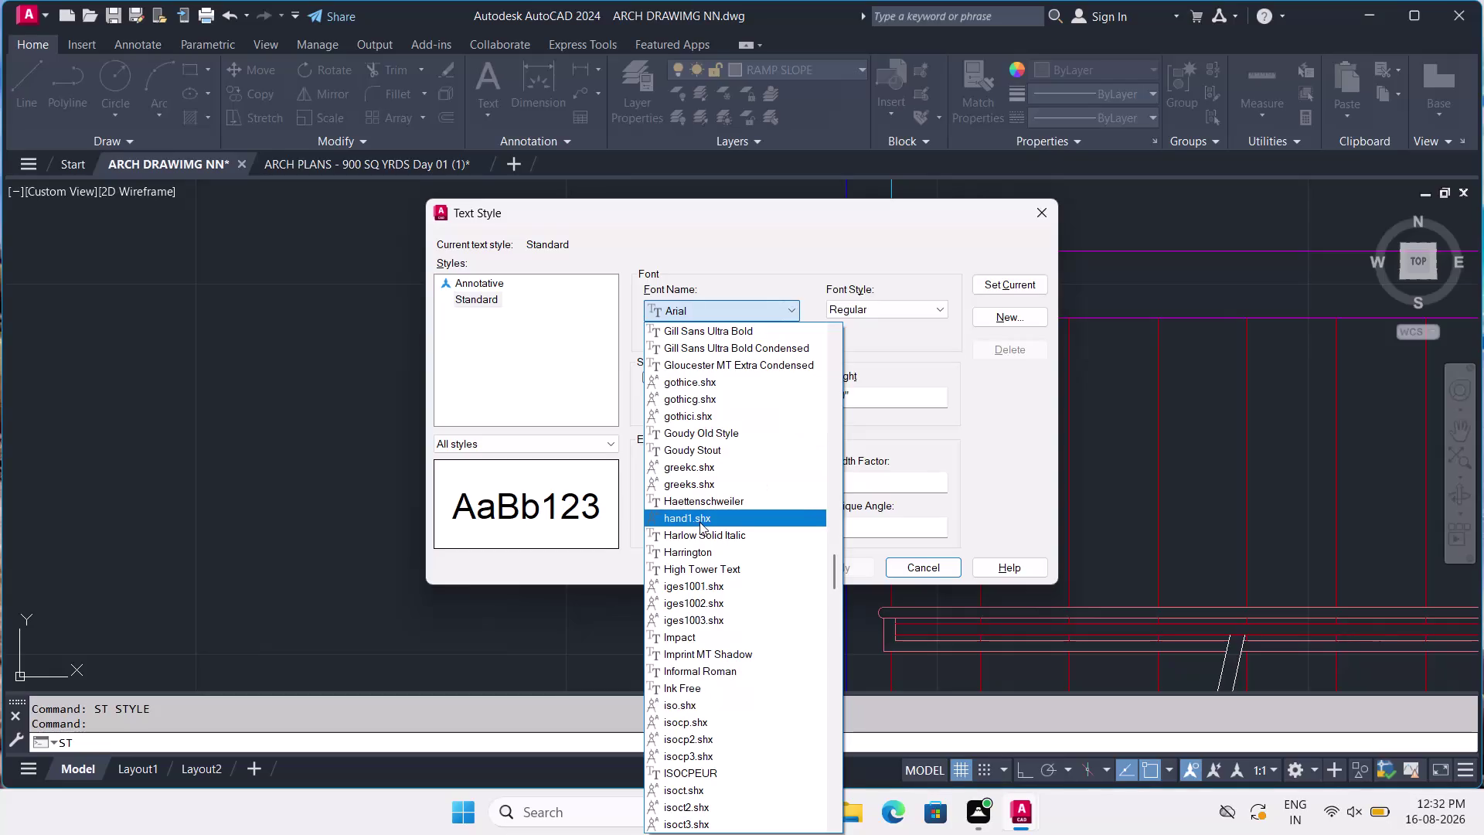
Pick romanc.shx from the Font Name list for the Standard text style.
scroll(down, 3)
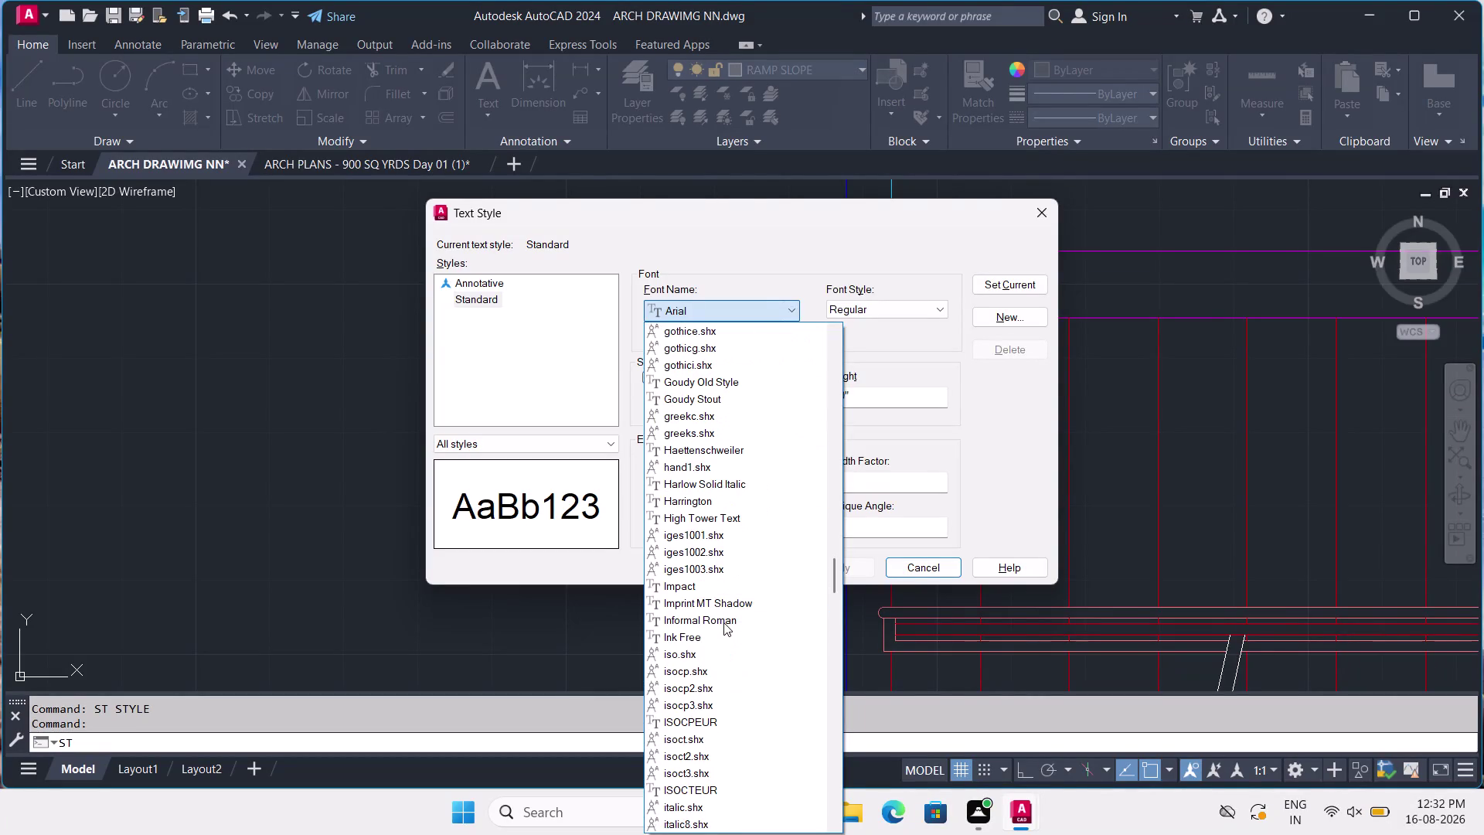
scroll(down, 3)
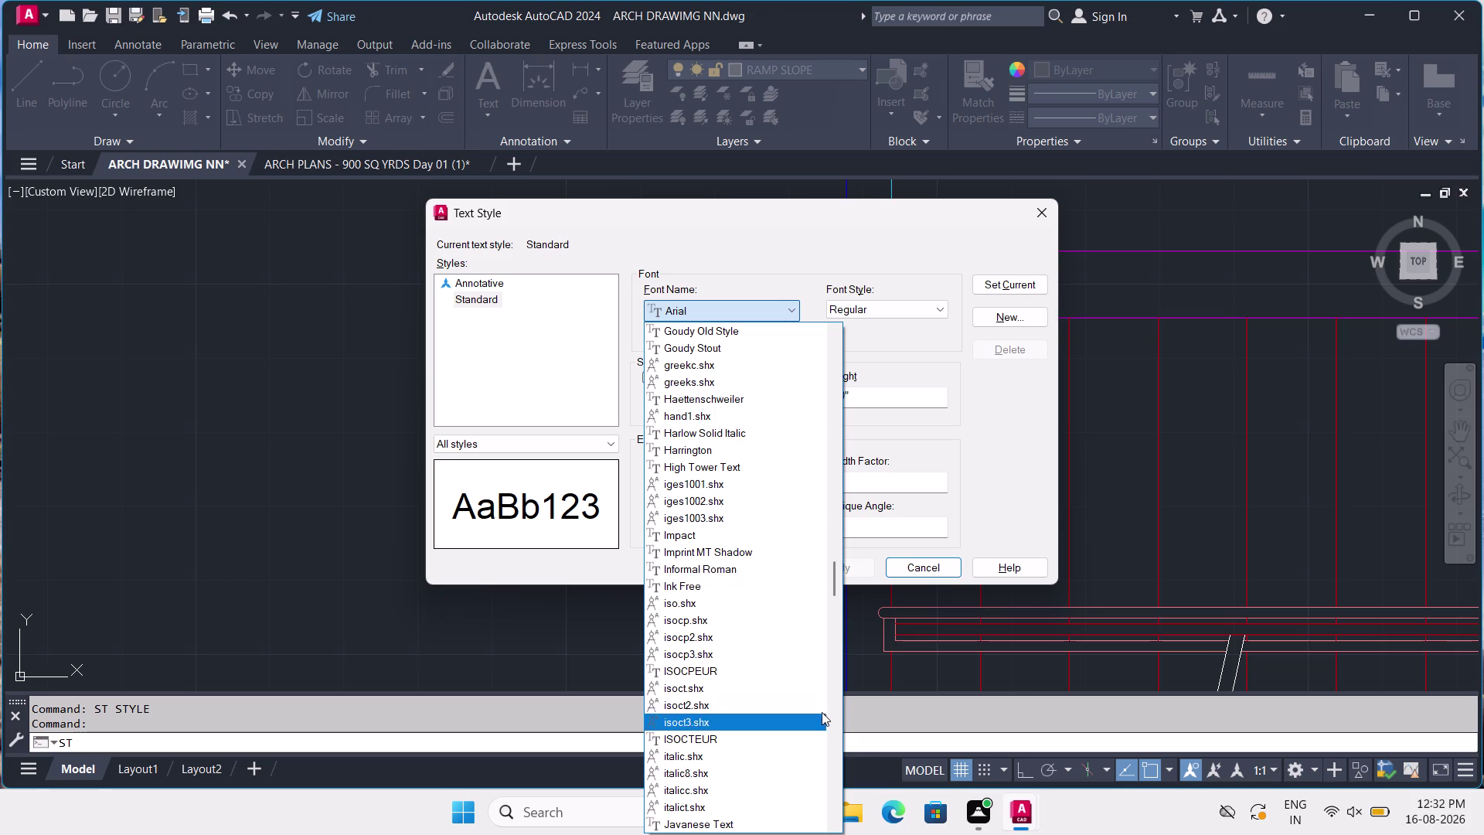
scroll(down, 3)
scroll(down, 3)
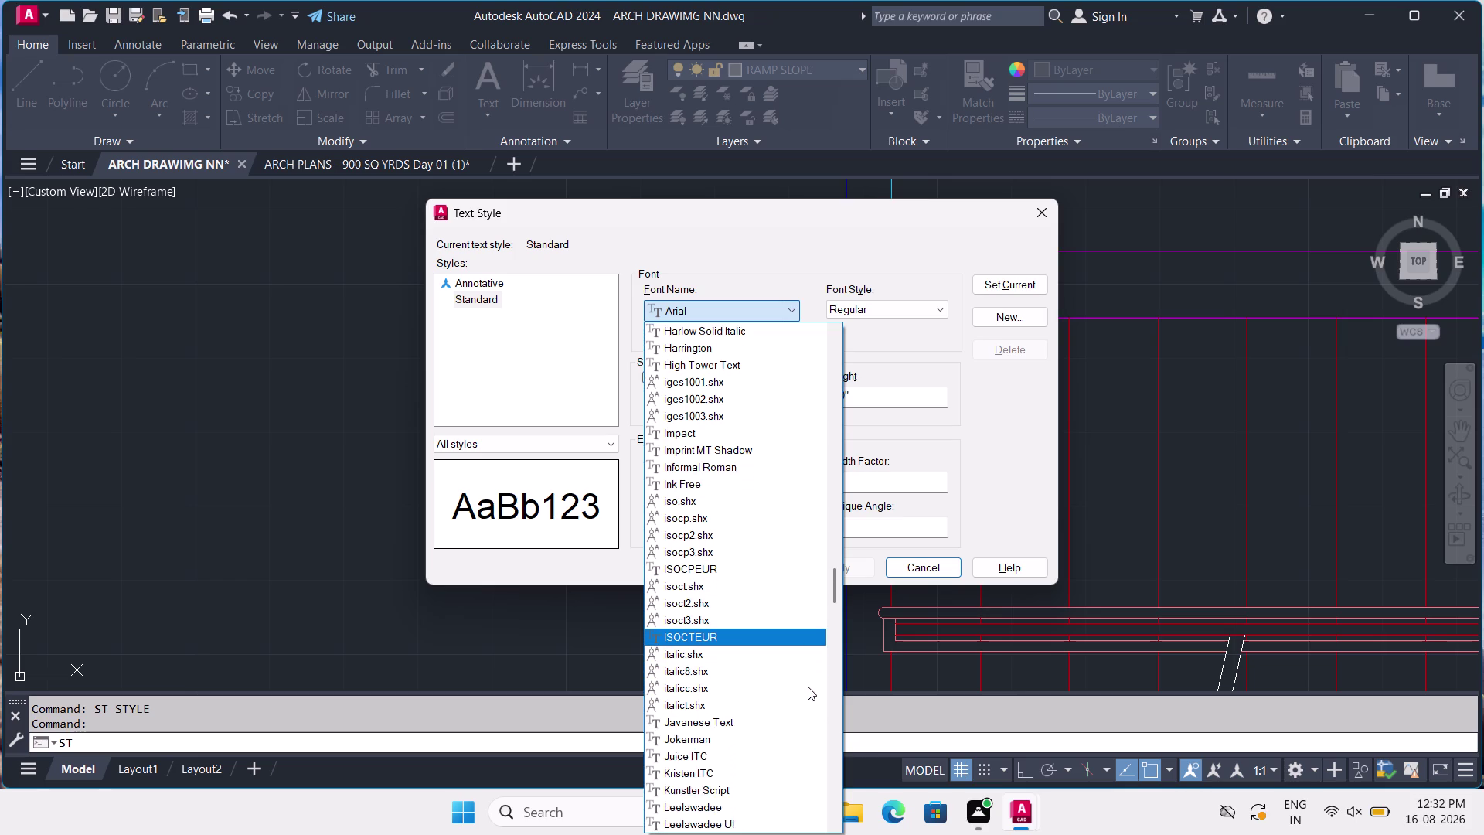
scroll(down, 3)
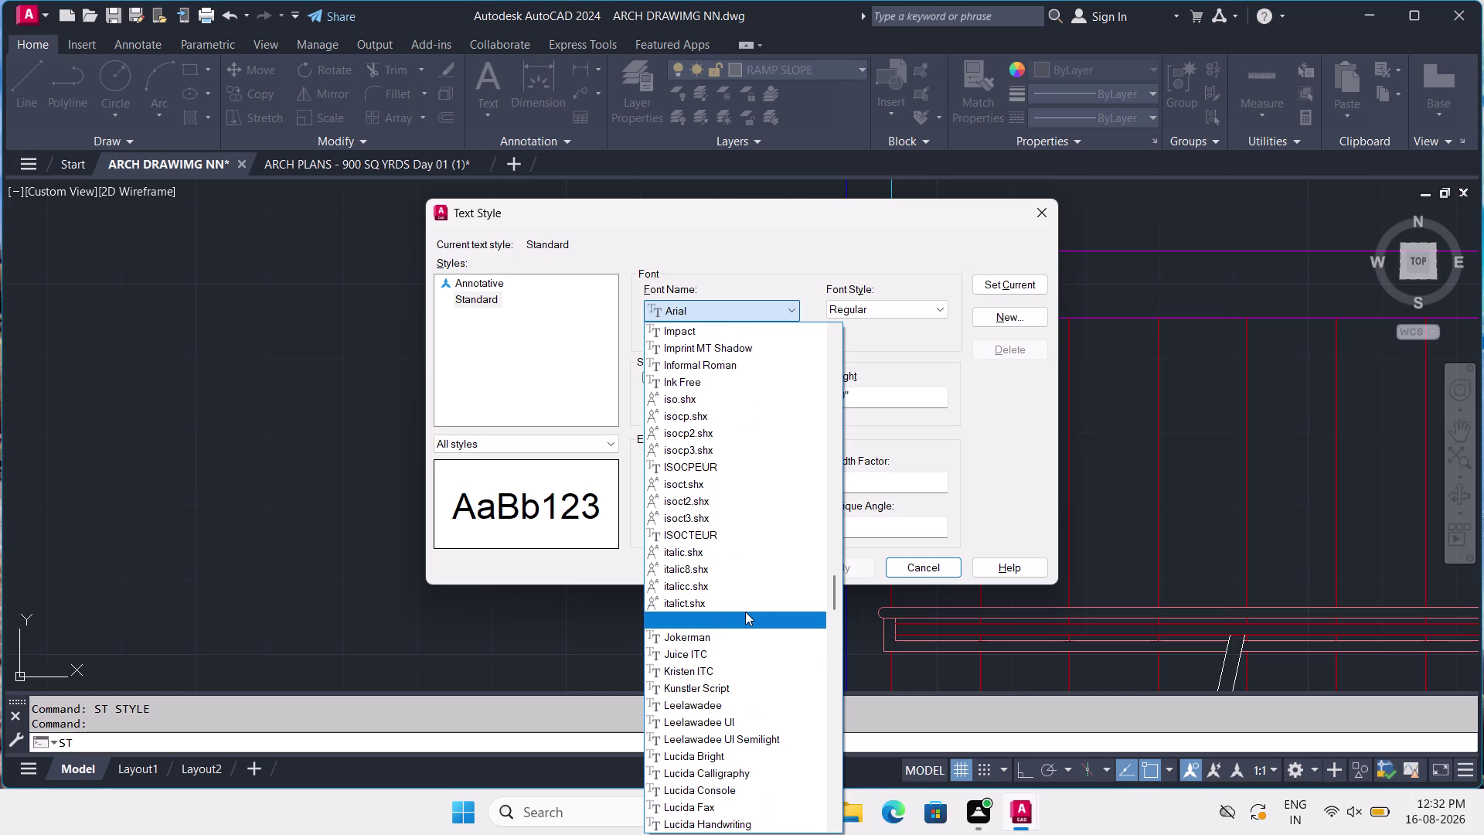
scroll(down, 3)
scroll(down, 3)
scroll(down, 3)
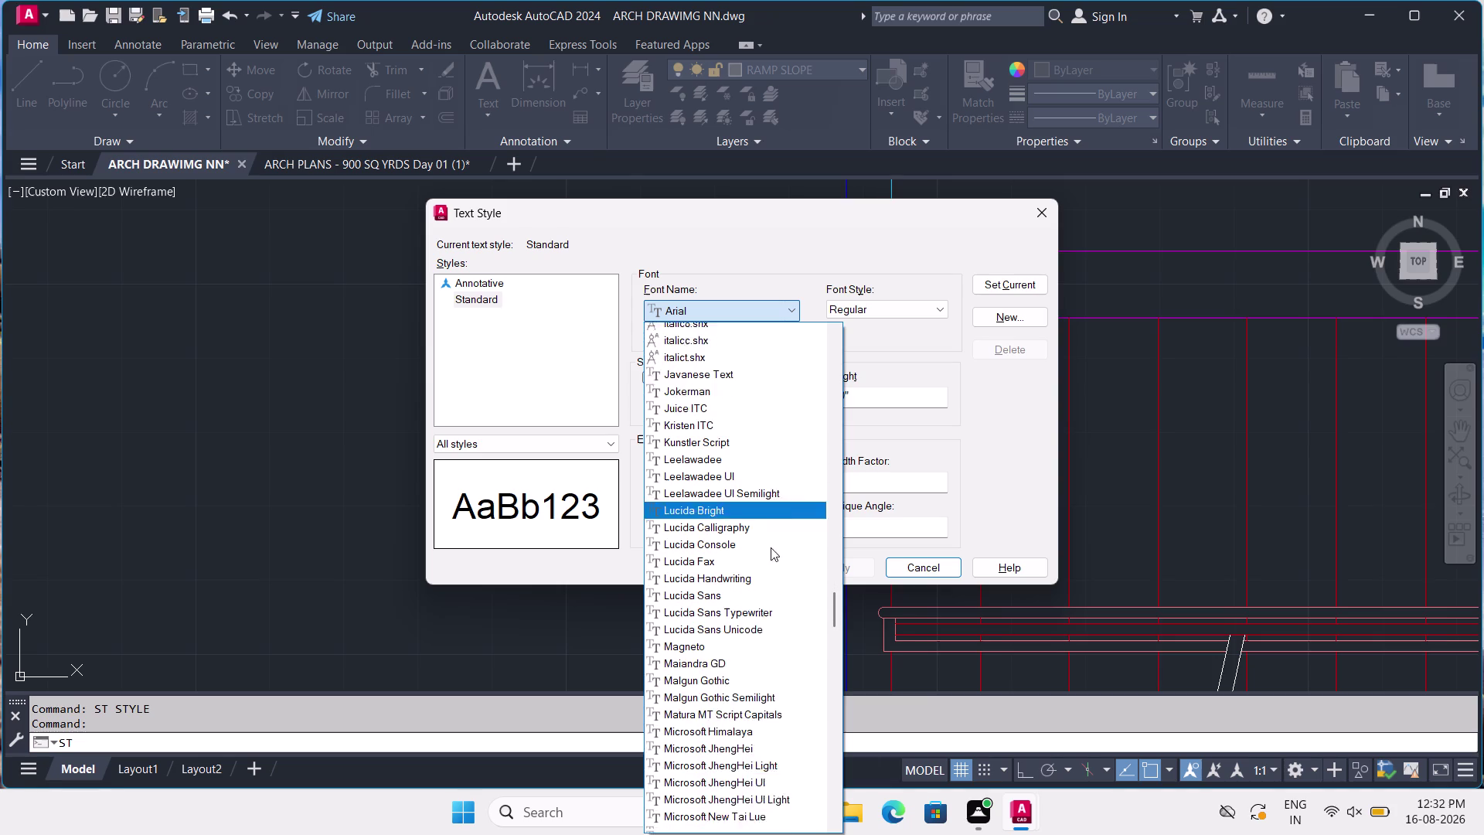
scroll(down, 3)
scroll(down, 3)
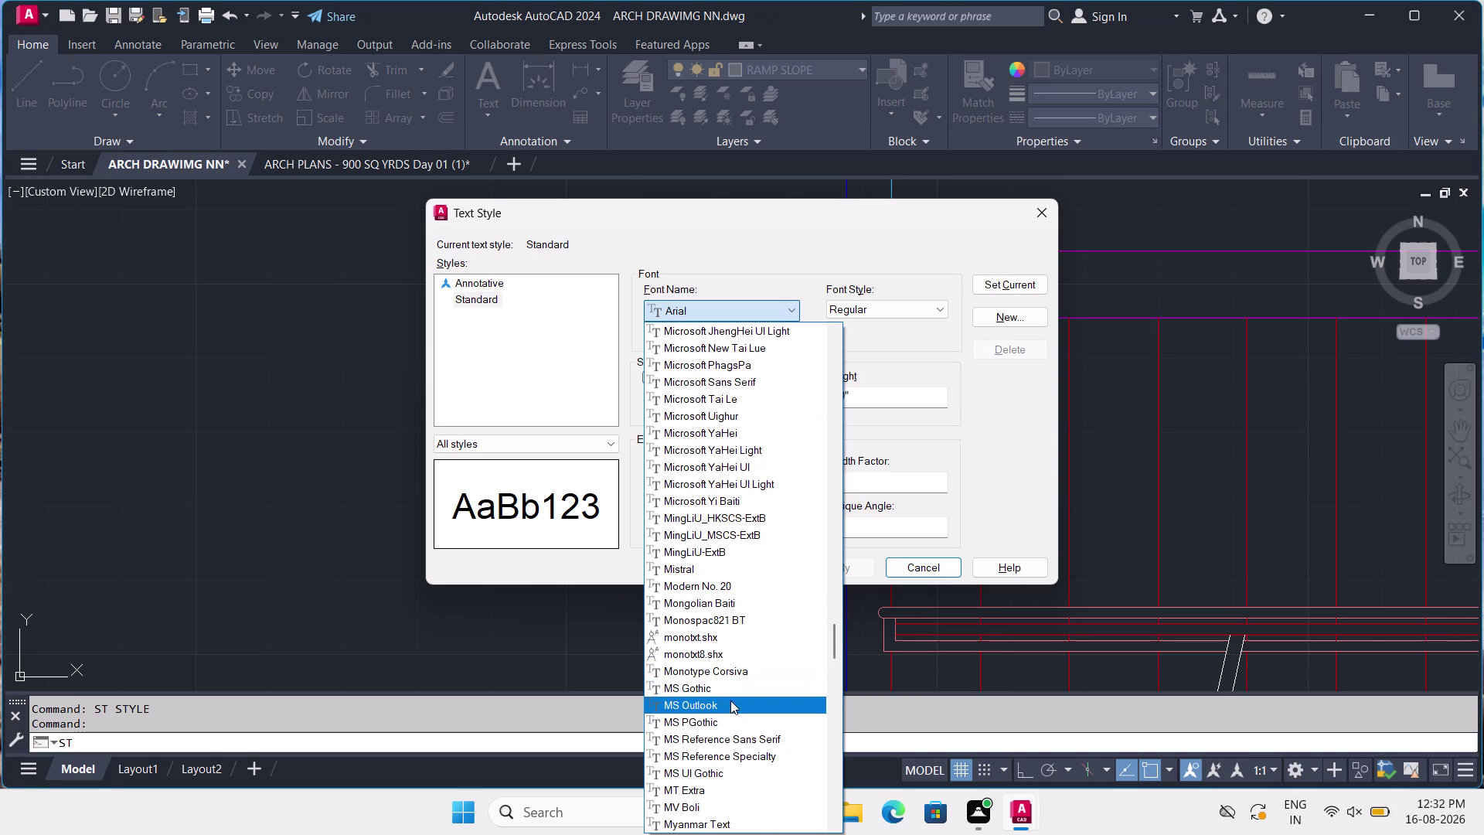
scroll(down, 3)
scroll(down, 3)
scroll(down, 3)
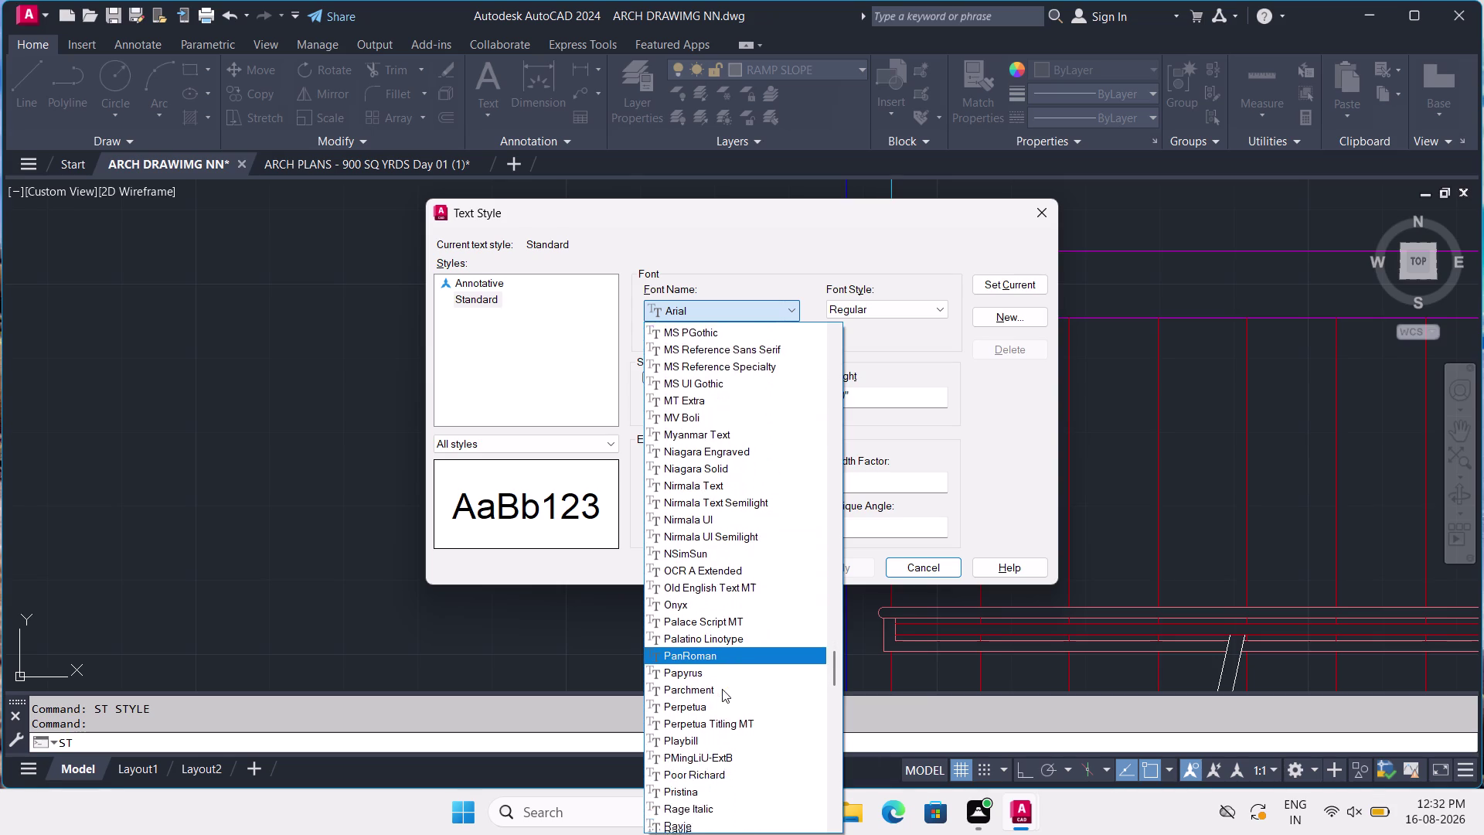
scroll(down, 3)
scroll(down, 3)
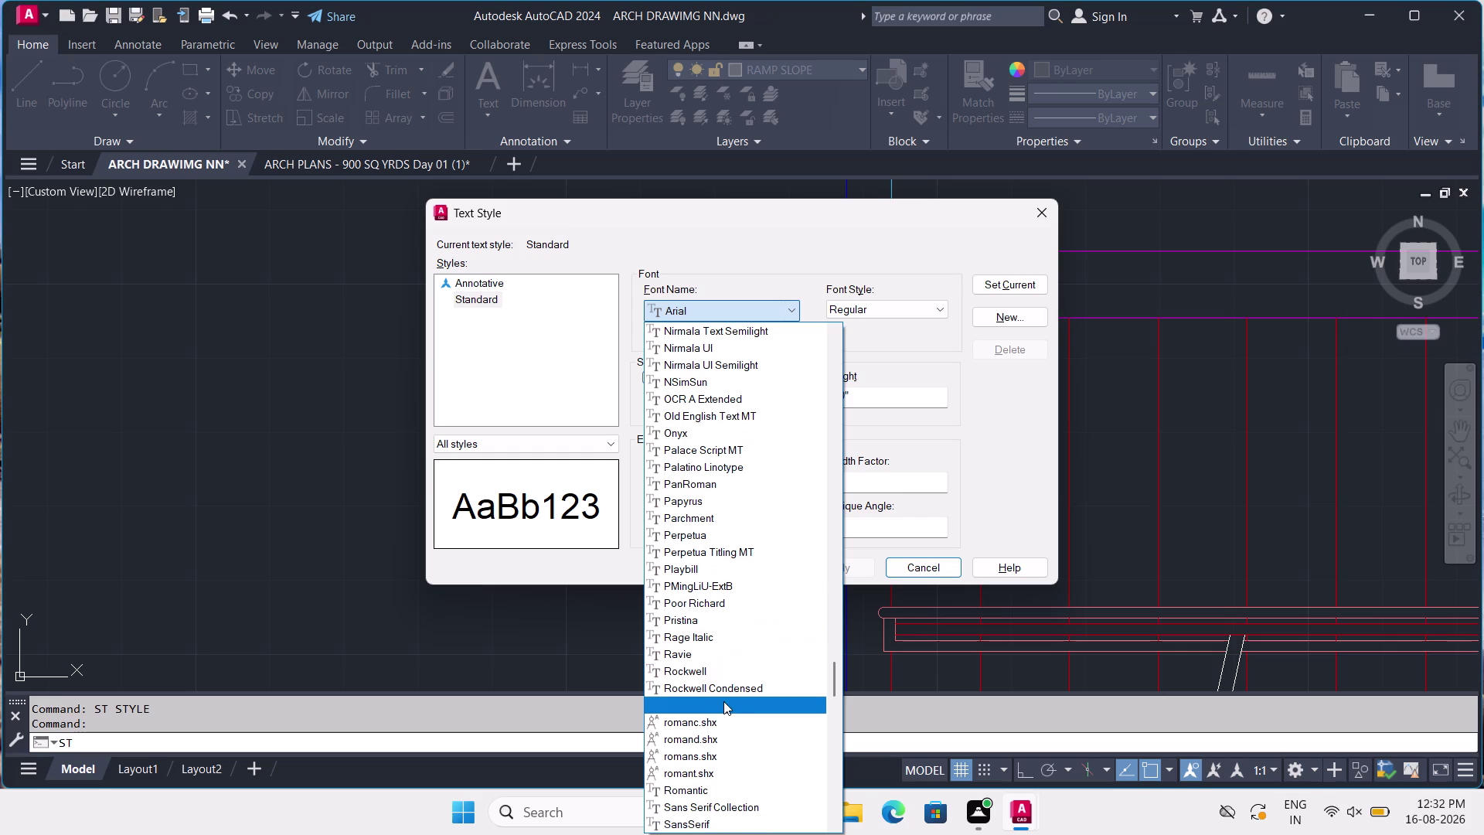
click(721, 714)
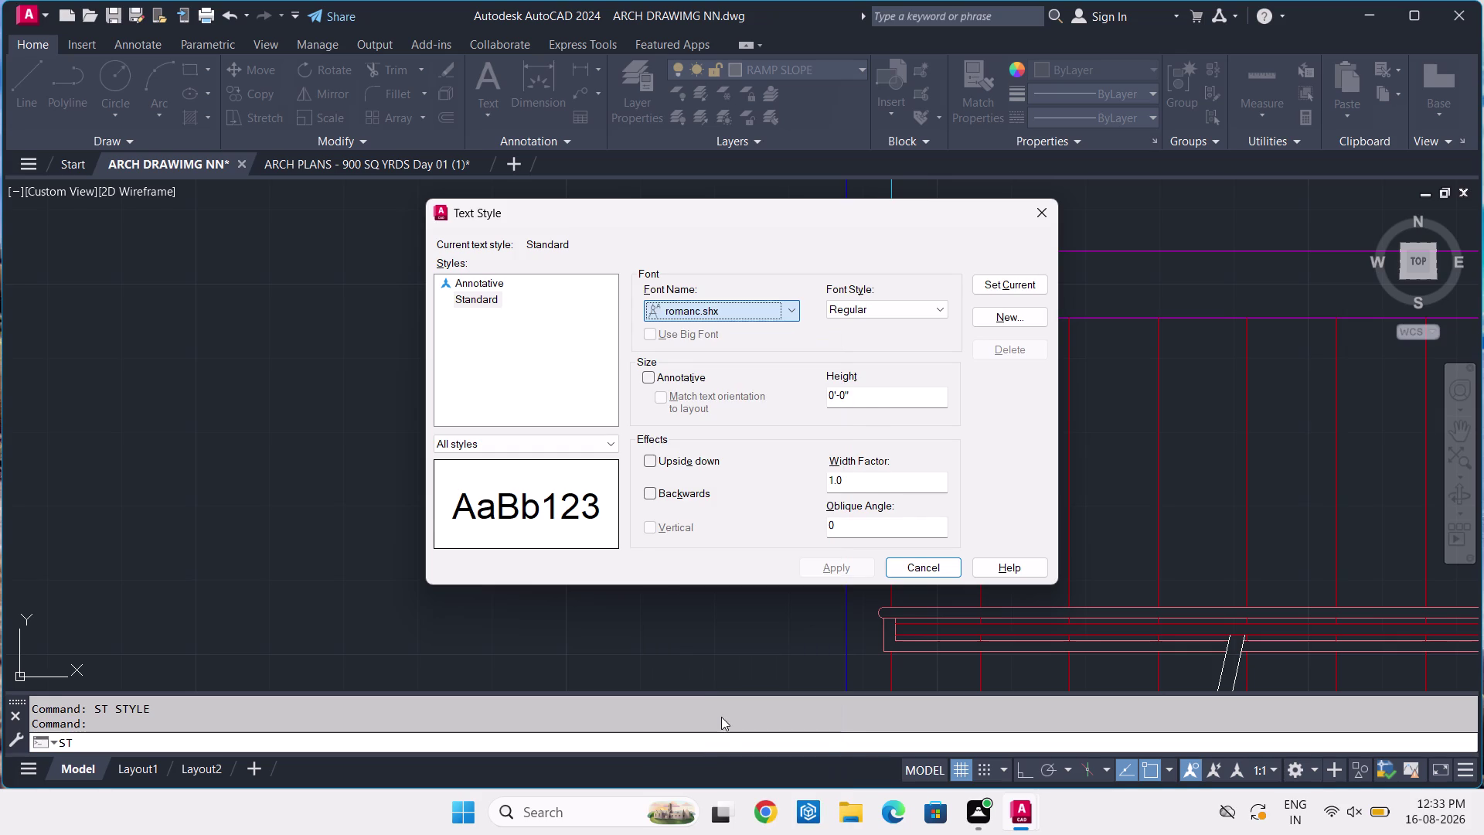
Check the Standard style's context options and font list without changing anything.
right_click(489, 295)
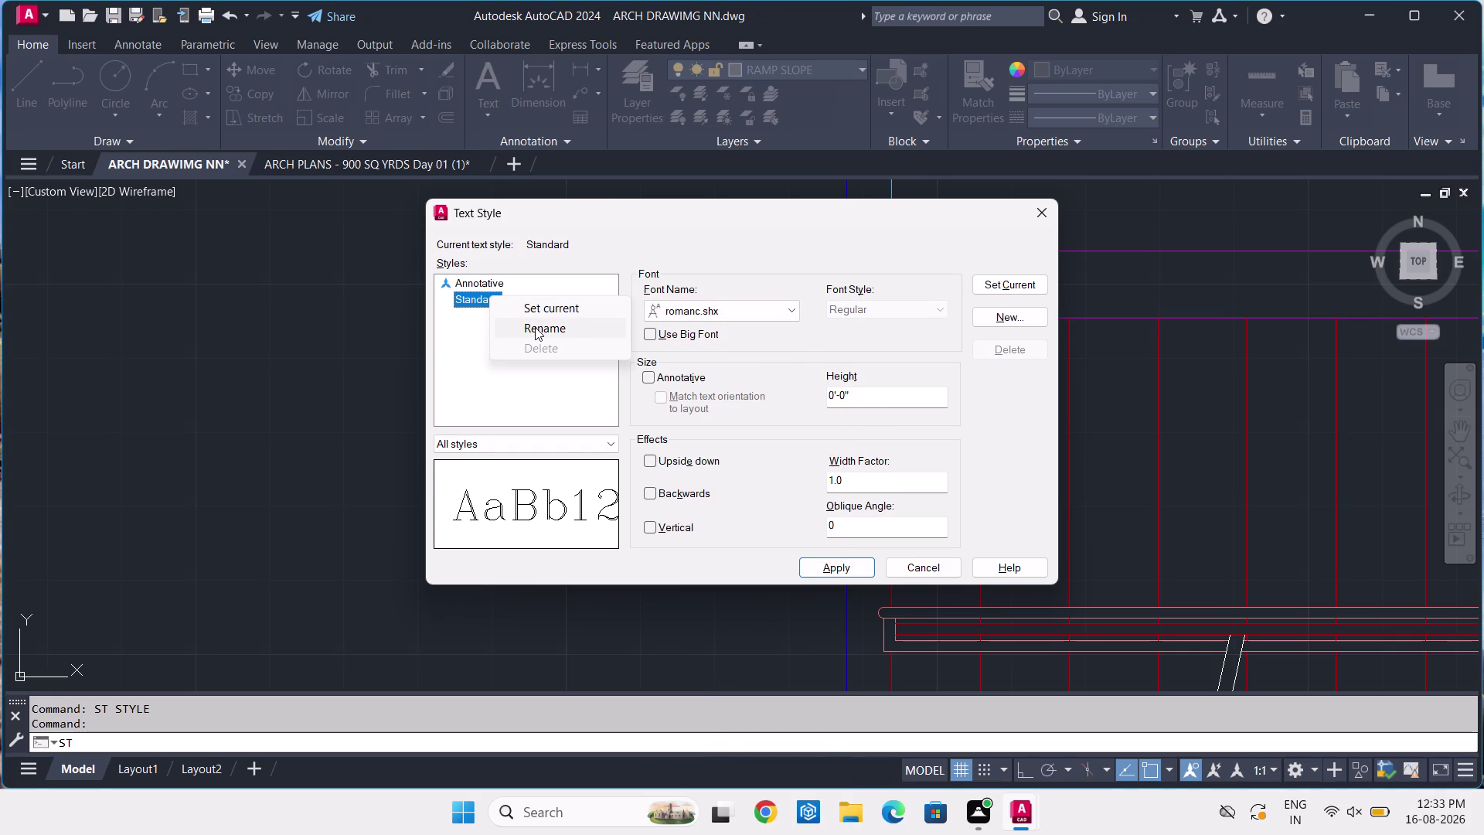
click(586, 354)
click(585, 377)
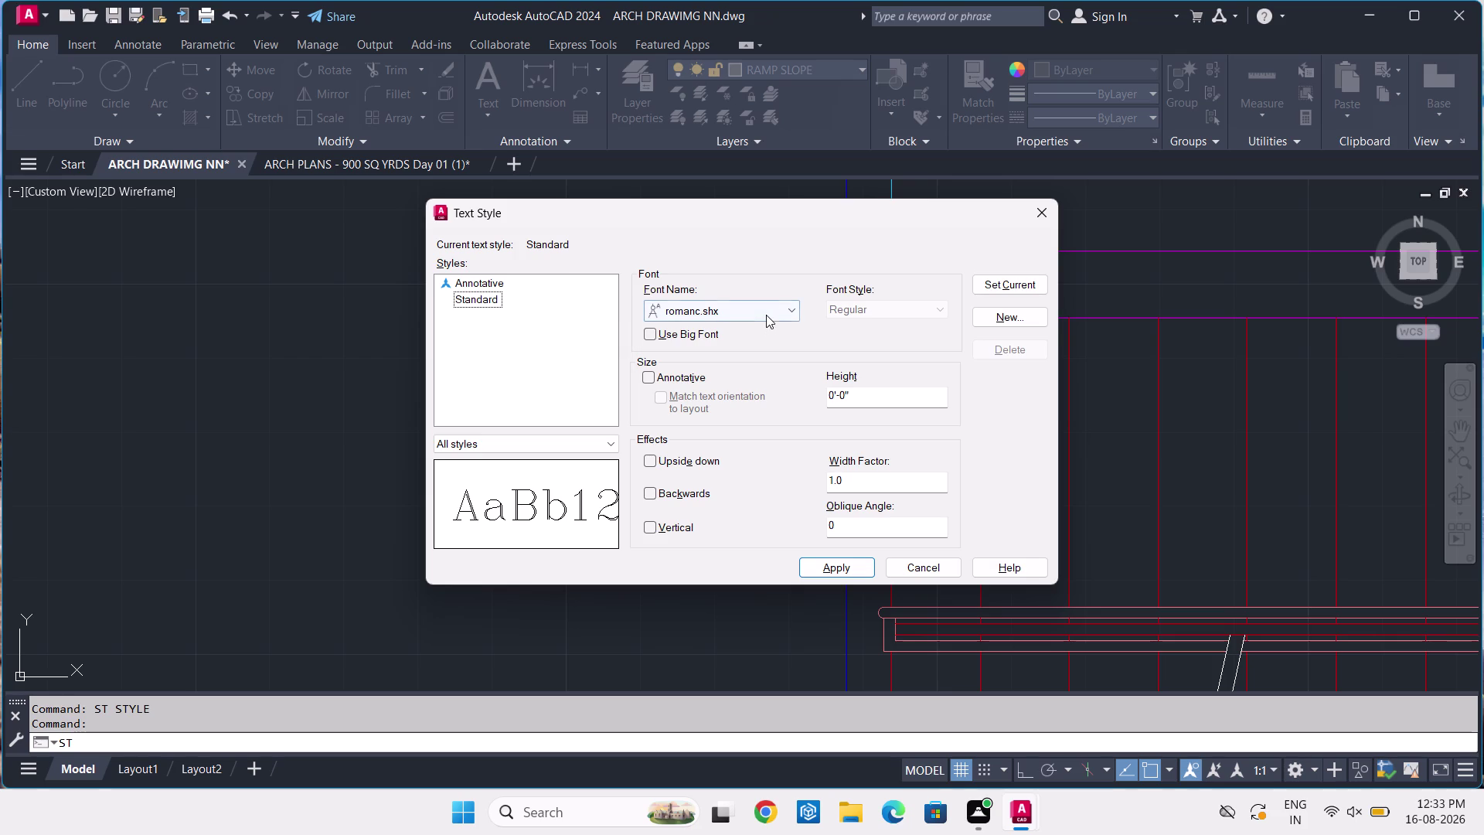
click(766, 315)
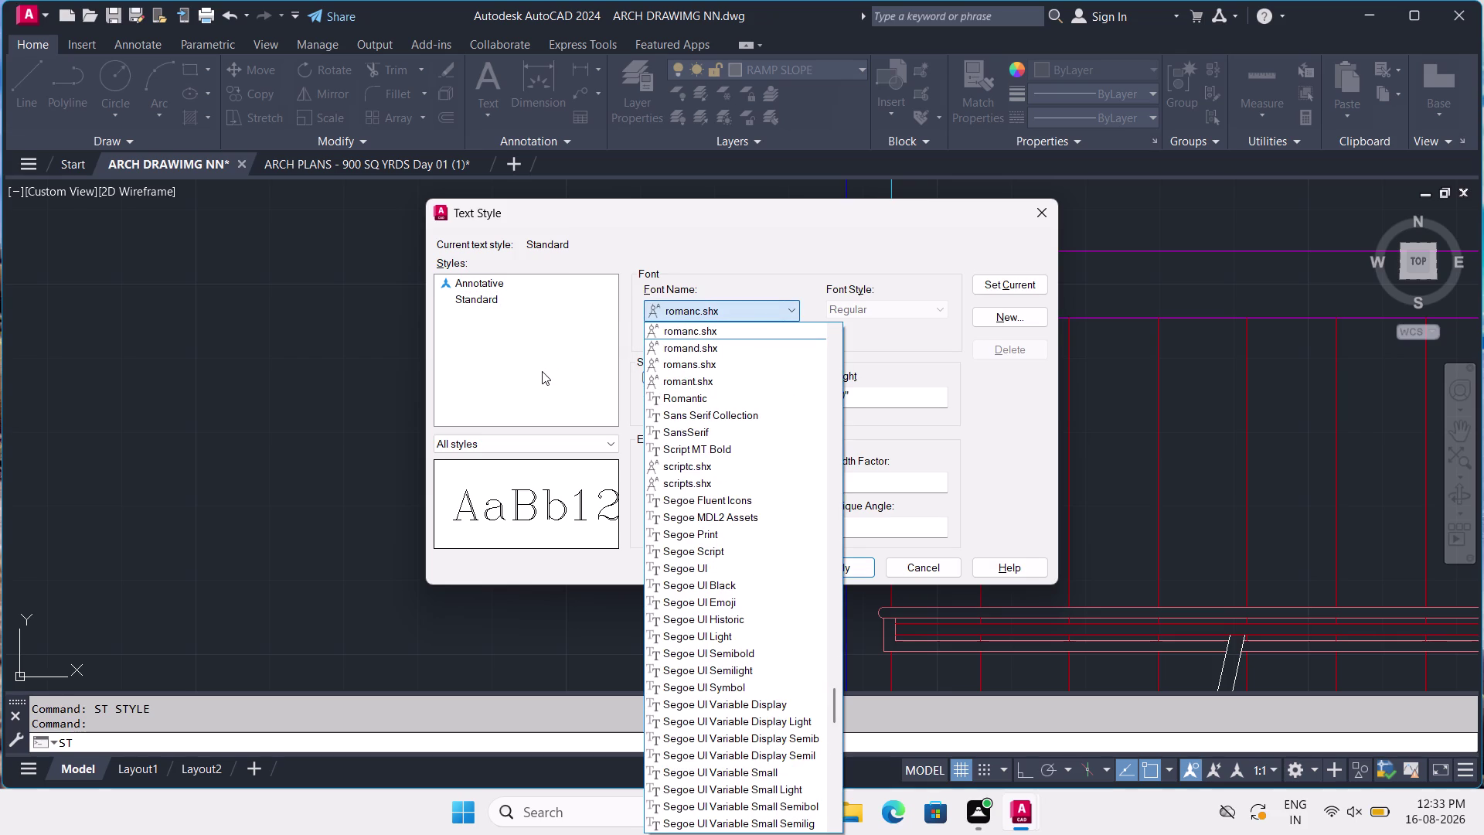
click(542, 371)
Filter to styles in use, save the font change, set Standard current and close.
click(543, 446)
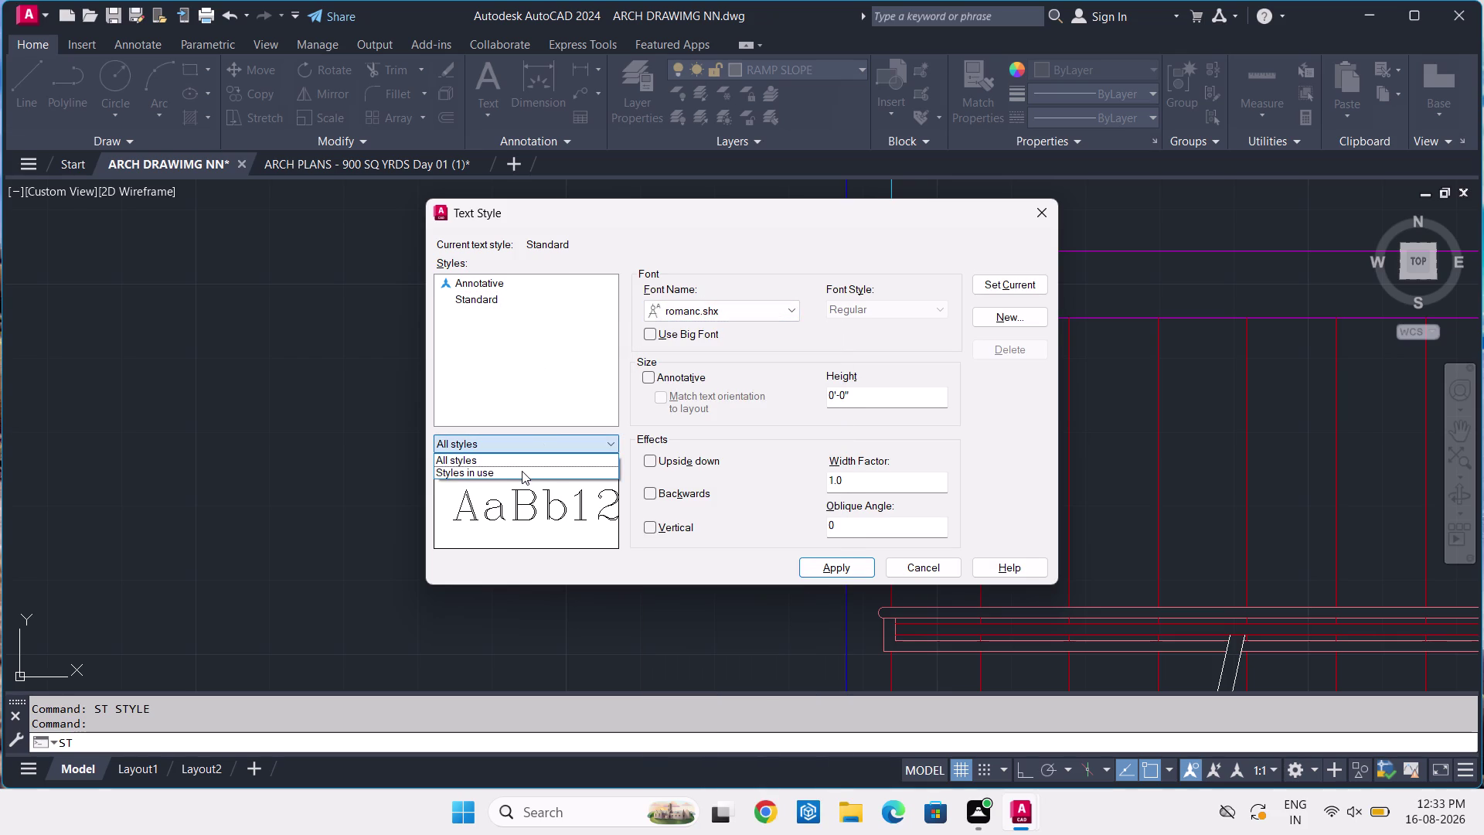
click(521, 470)
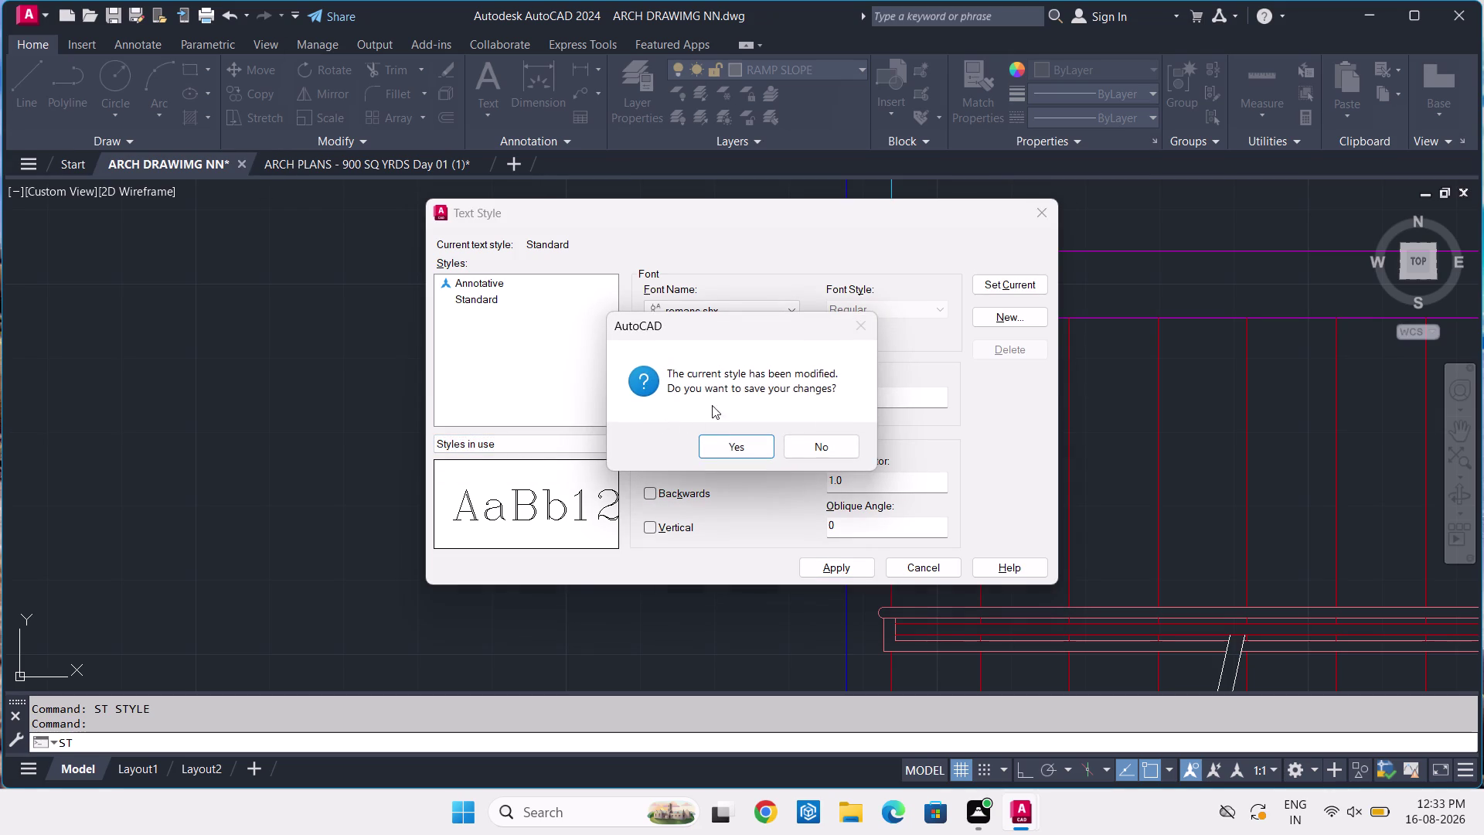
click(735, 438)
click(568, 517)
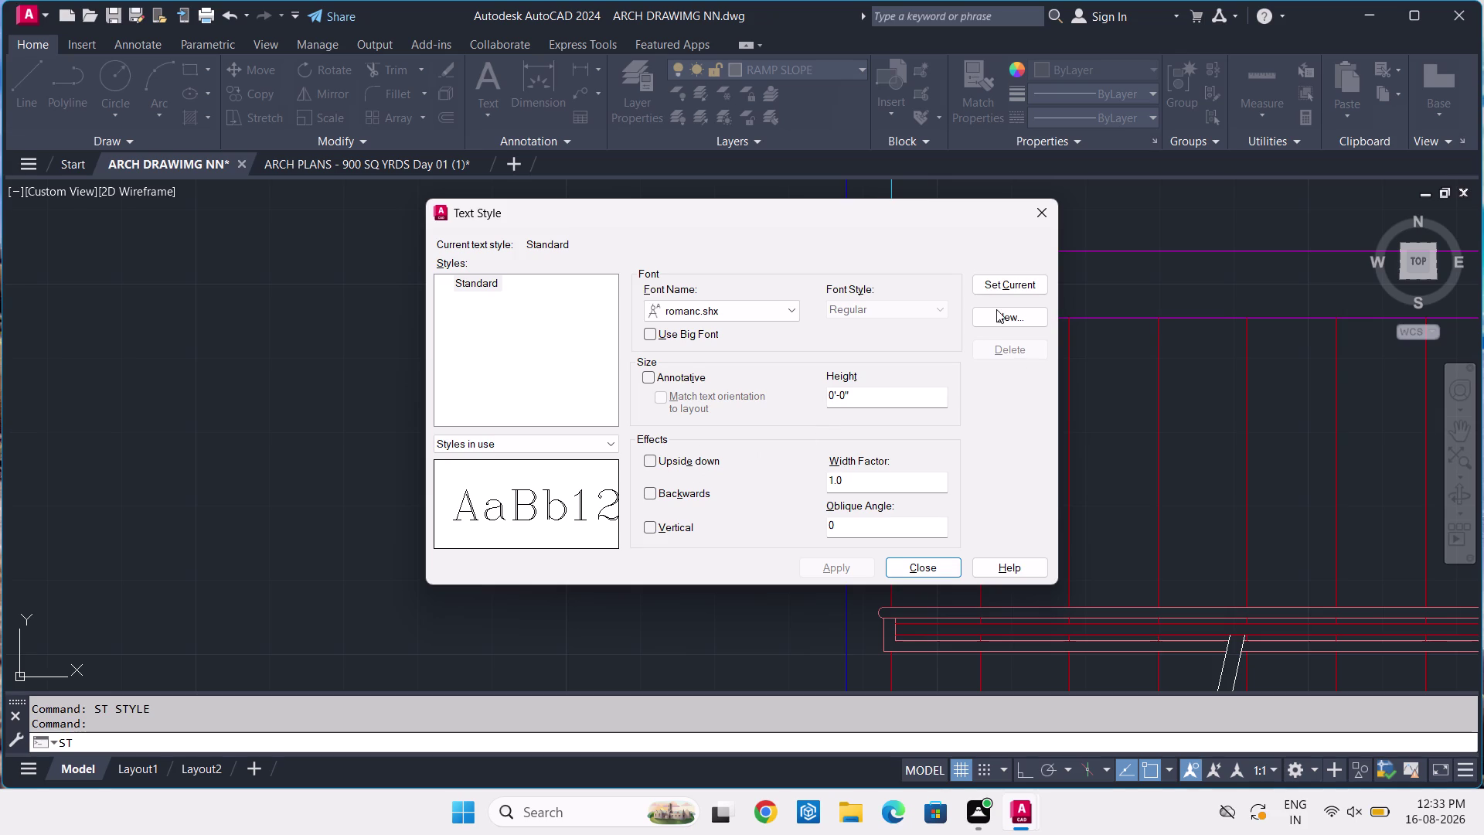
click(1024, 294)
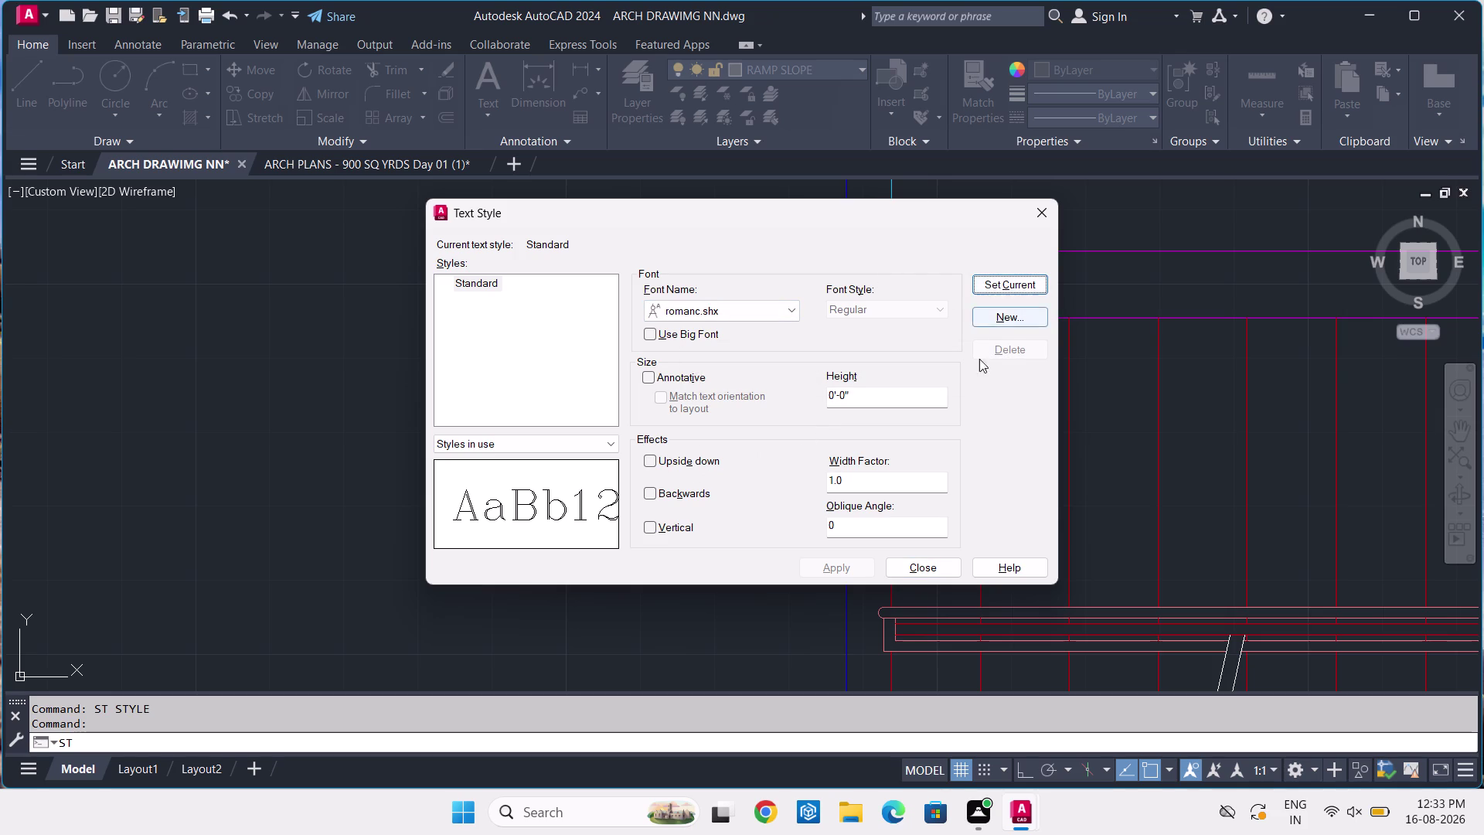
click(915, 565)
scroll(down, 3)
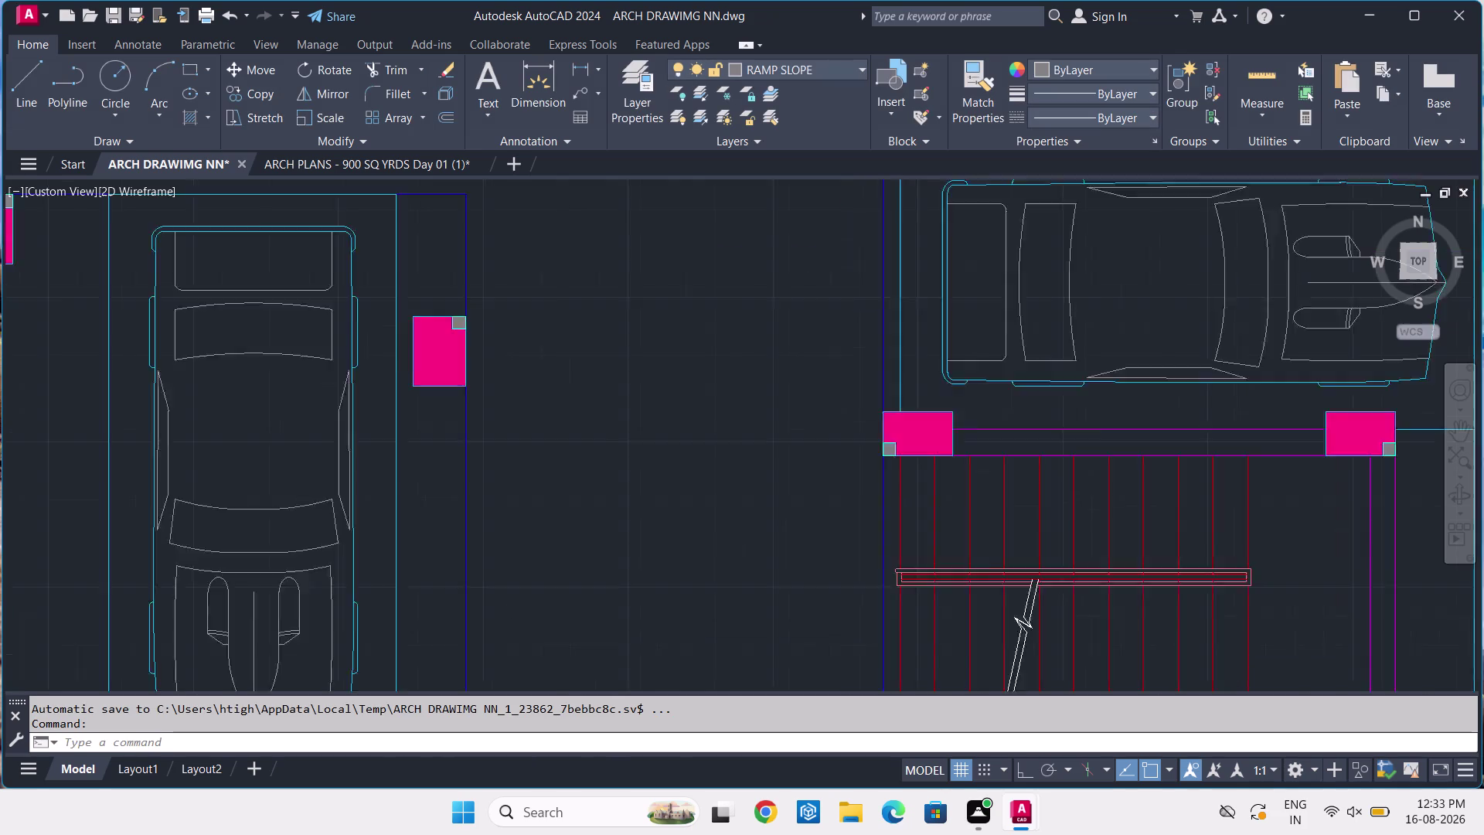
Start DT single-line text at the midpoint between the ramp lines.
scroll(down, 3)
scroll(up, 3)
scroll(up, 3)
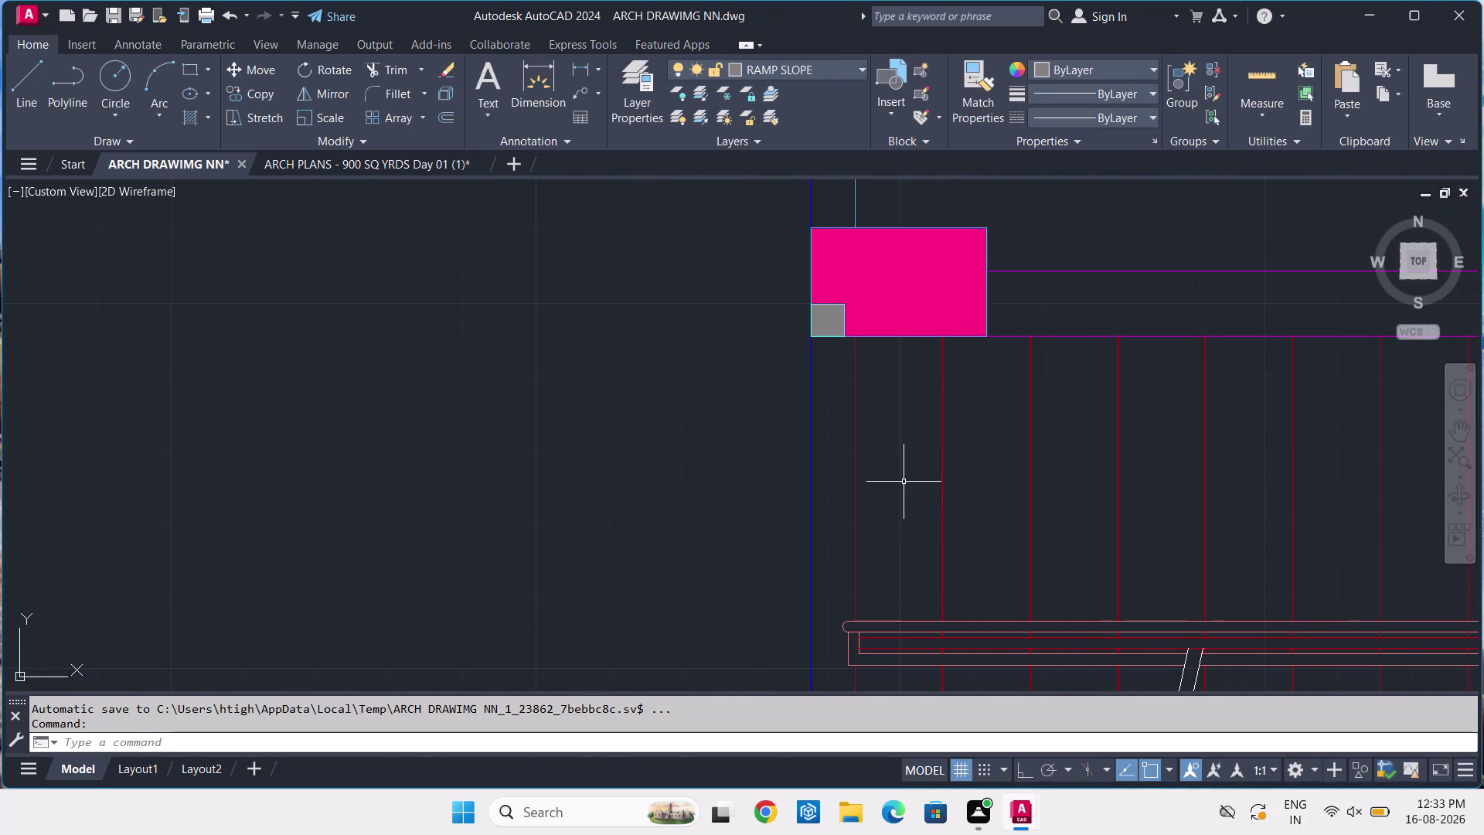
key(d)
text(T)
key(space)
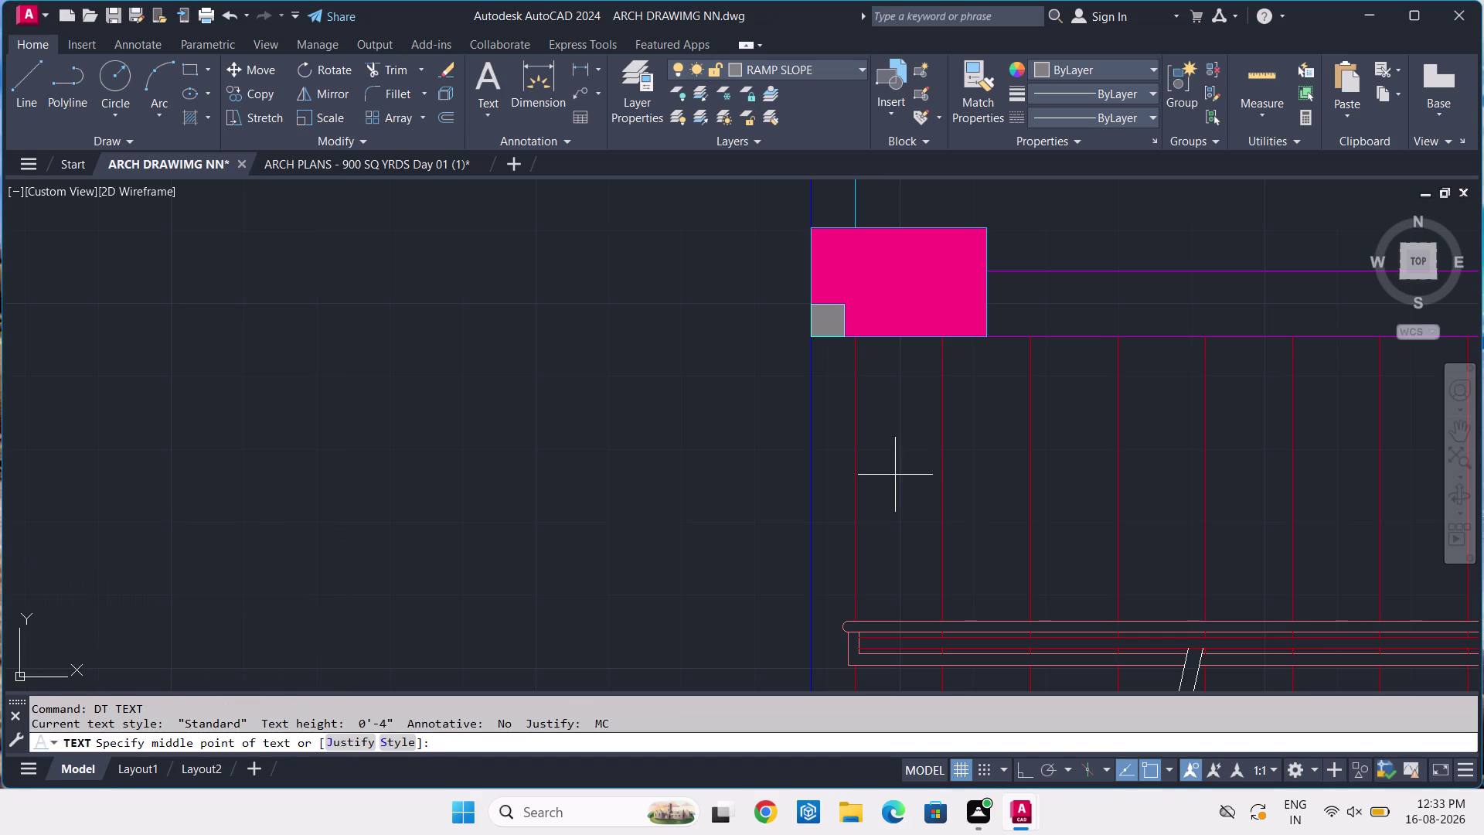
scroll(up, 3)
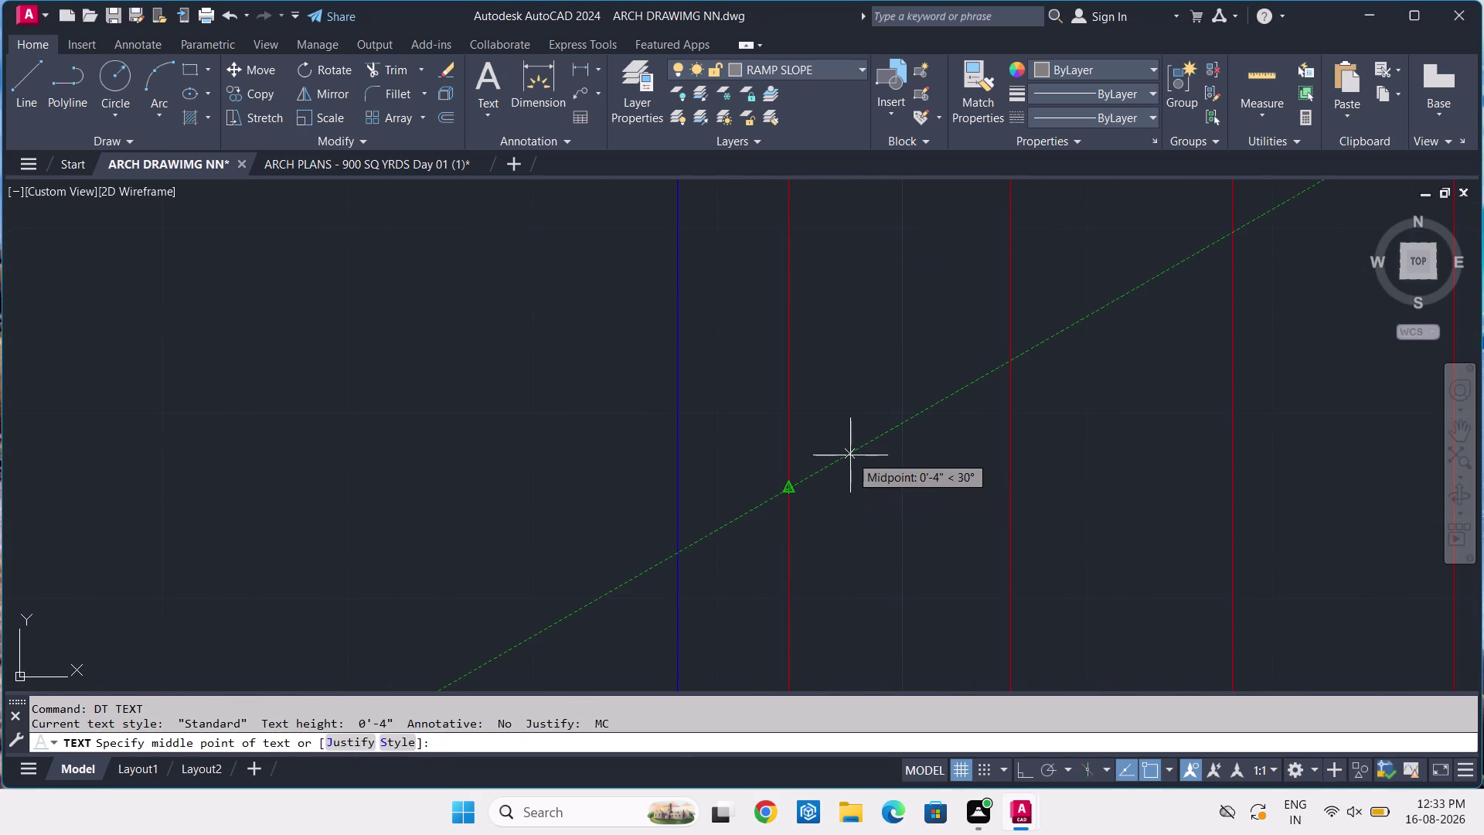
click(850, 455)
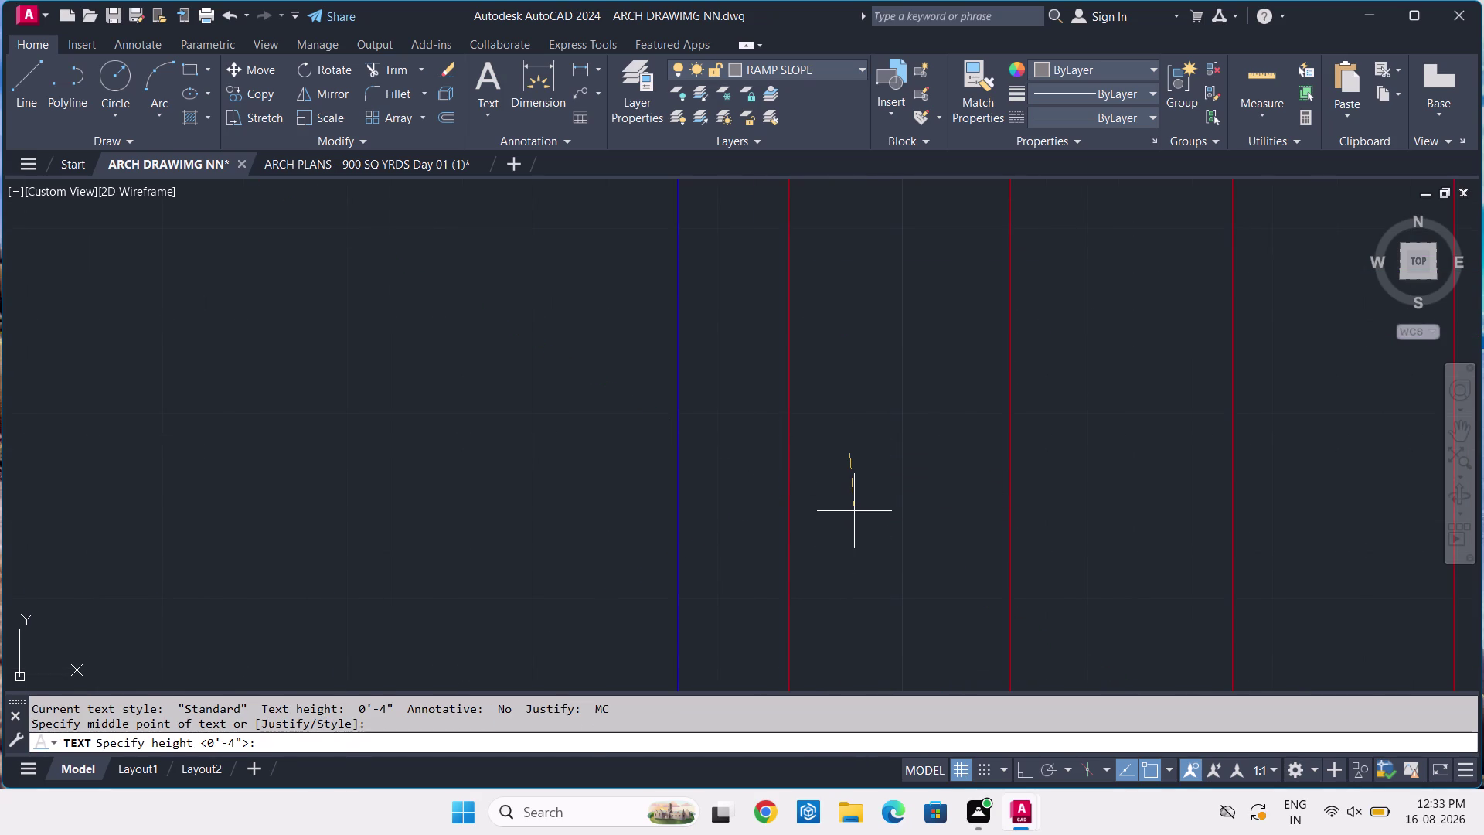
With Ortho on, enter height 4, rotation 0 and the text 'A'.
key(F8)
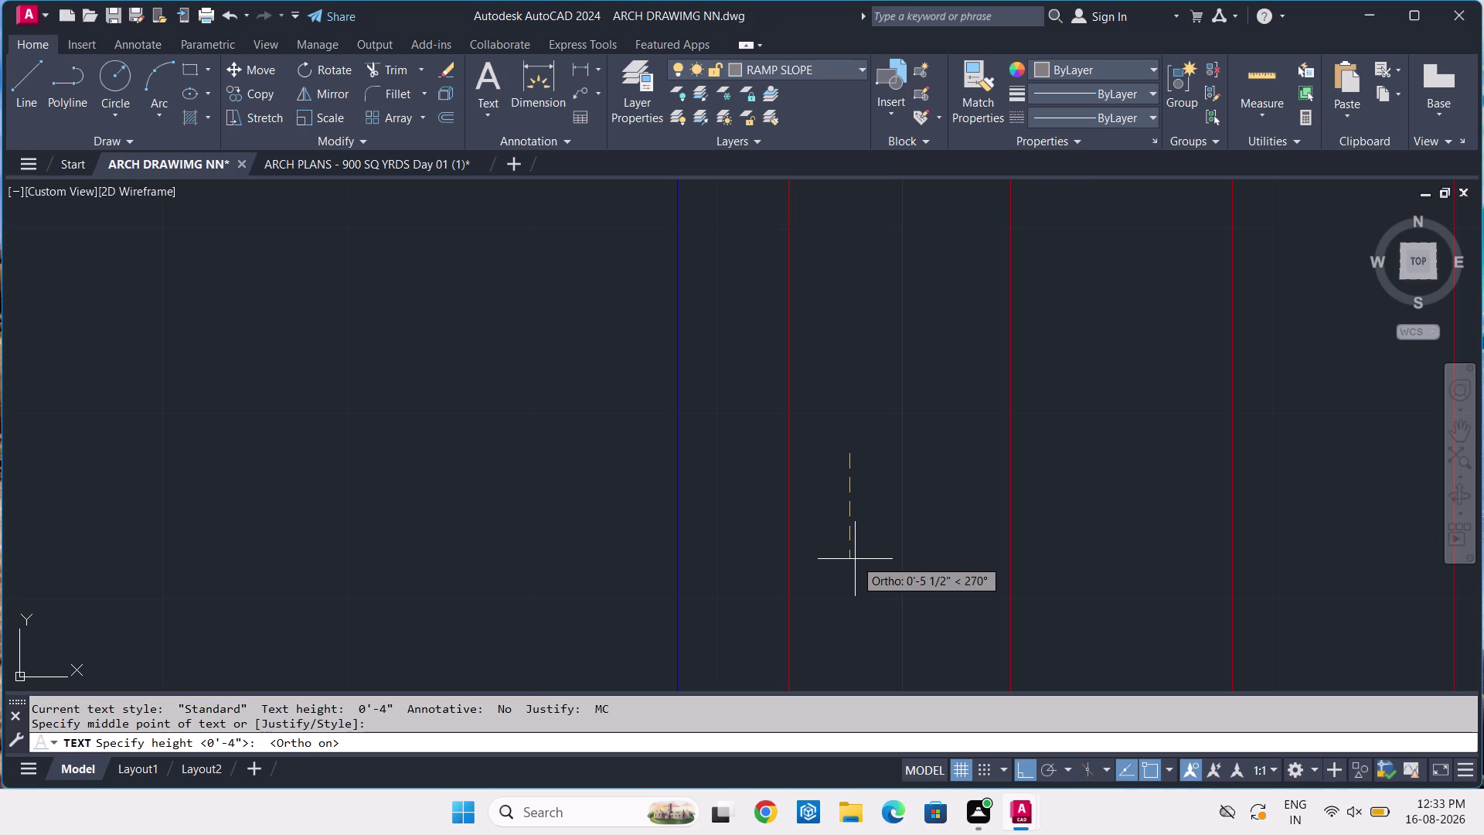
key(4)
key(Return)
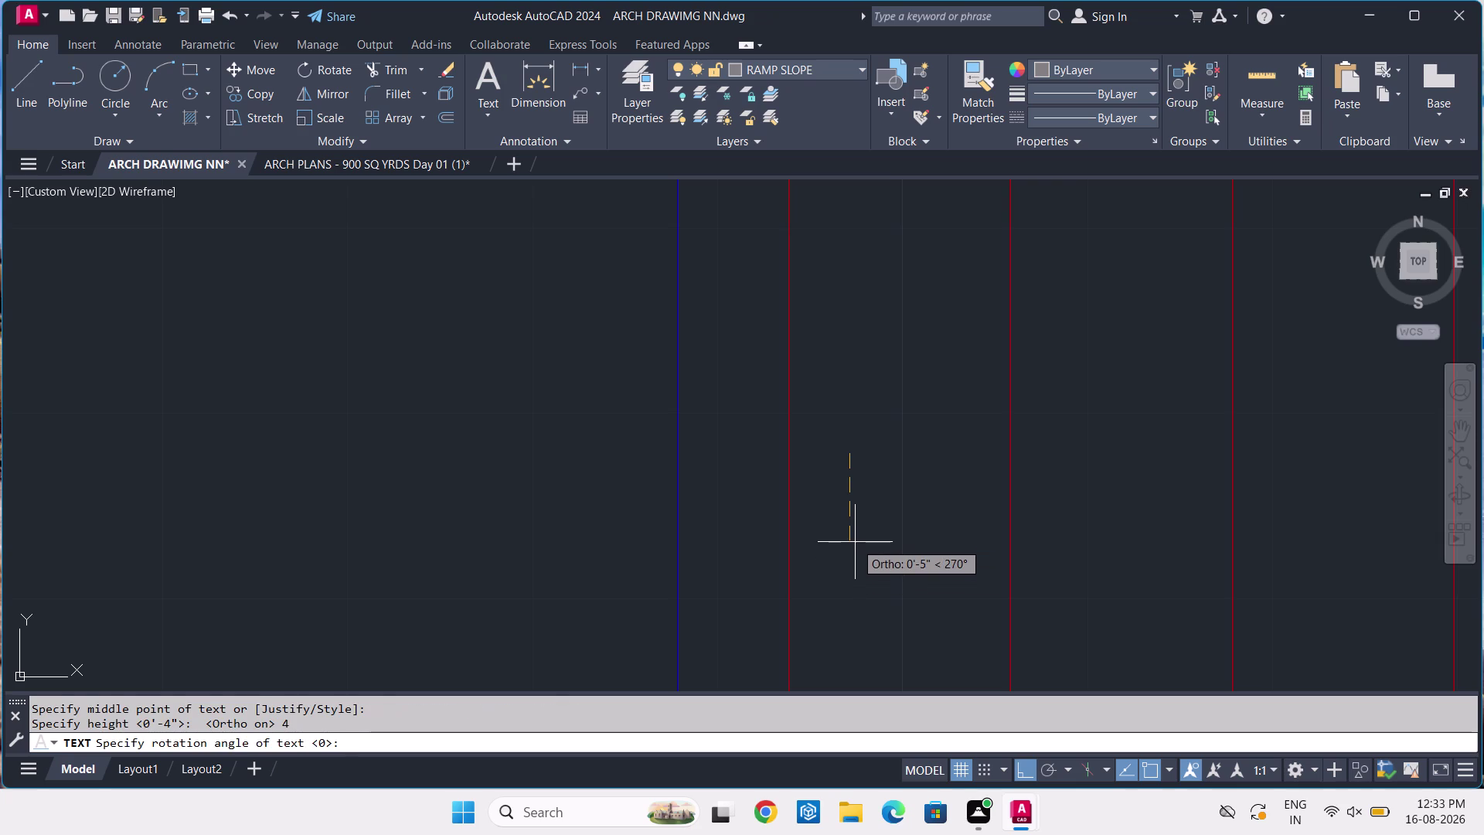
key(Return)
key(a)
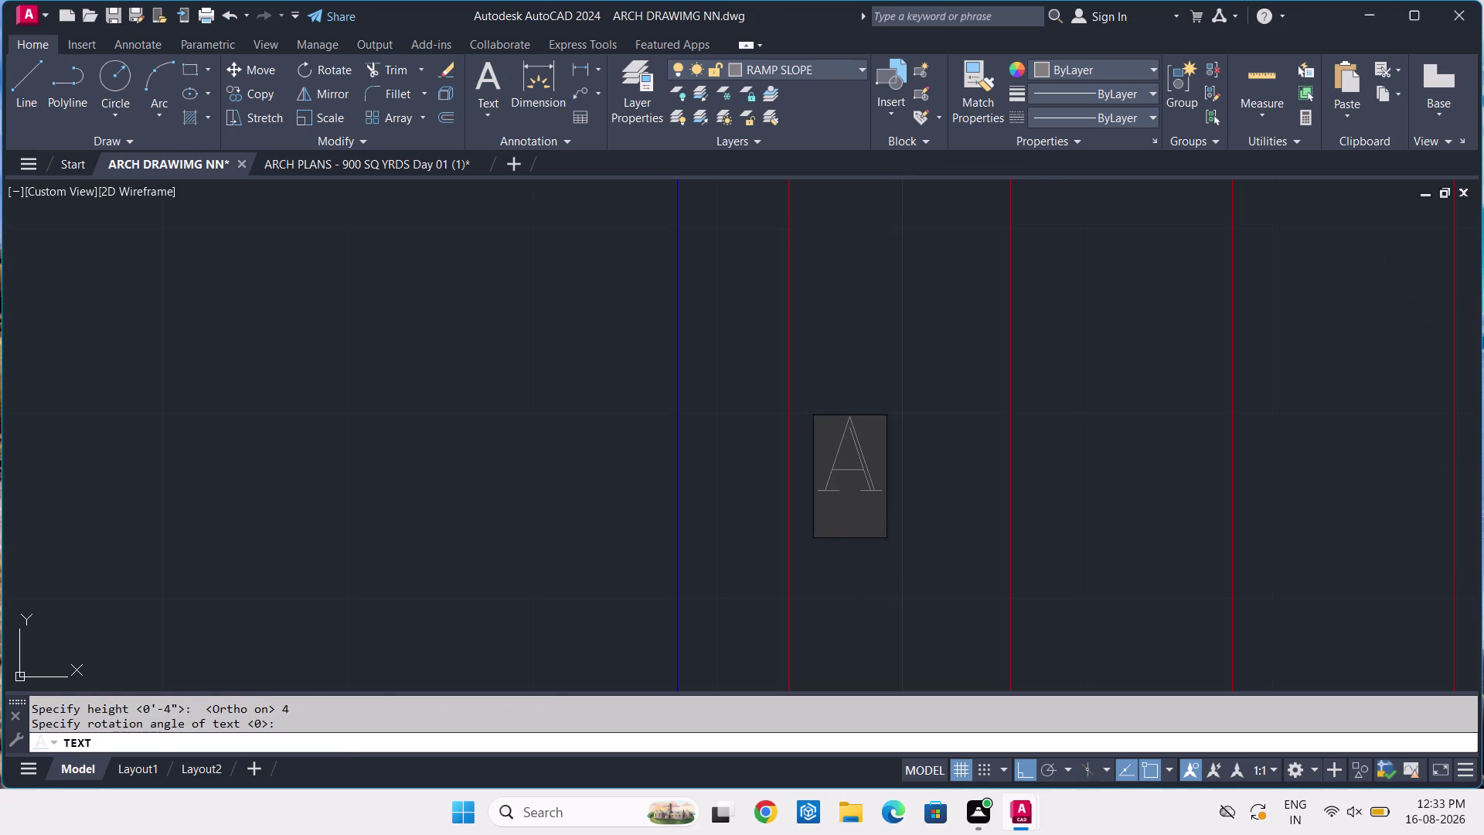
key(Return)
key(Return)
Select the new letter A and start the RO rotate command.
click(875, 449)
click(842, 495)
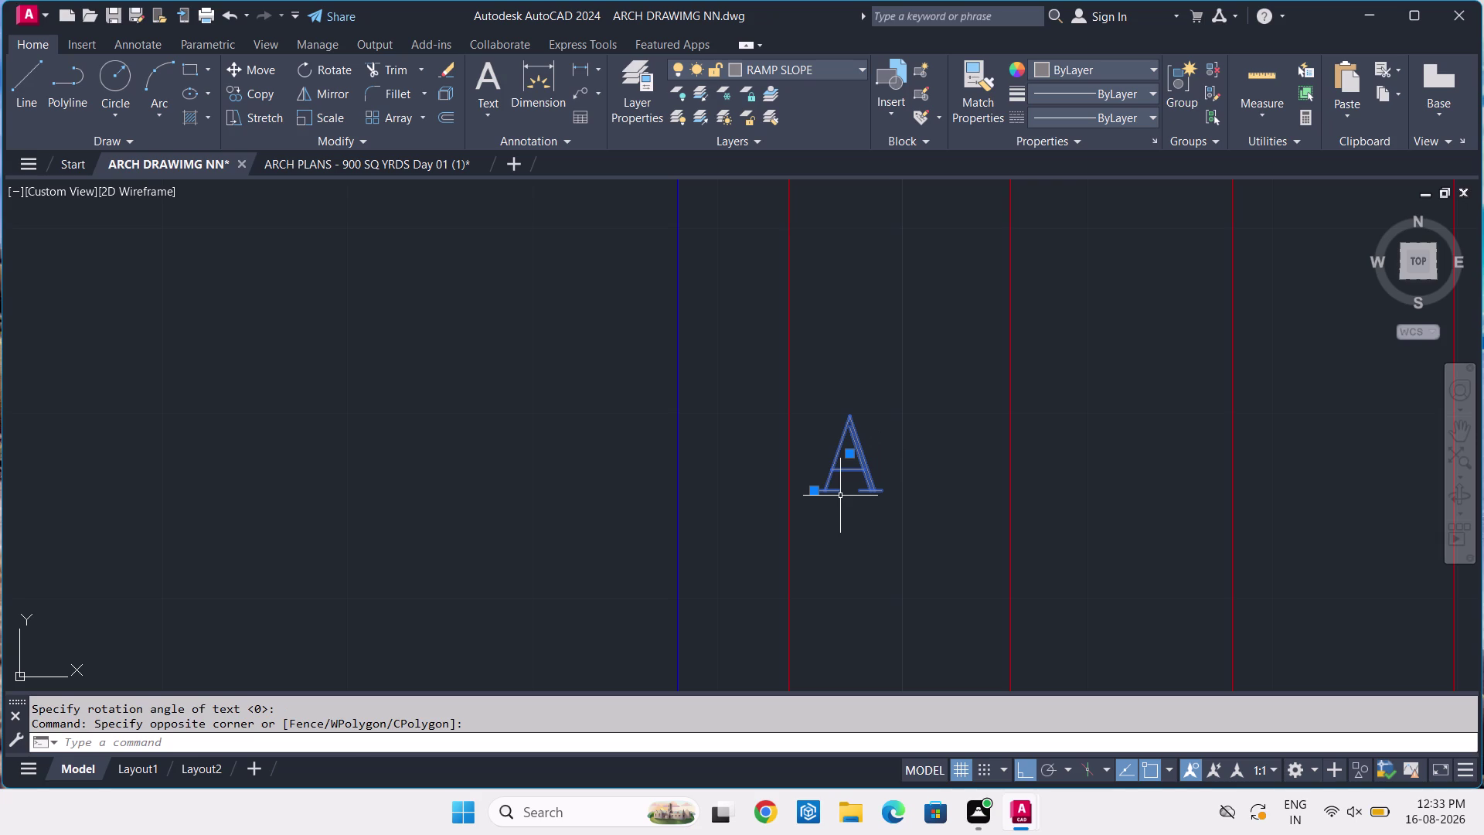
key(r)
key(o)
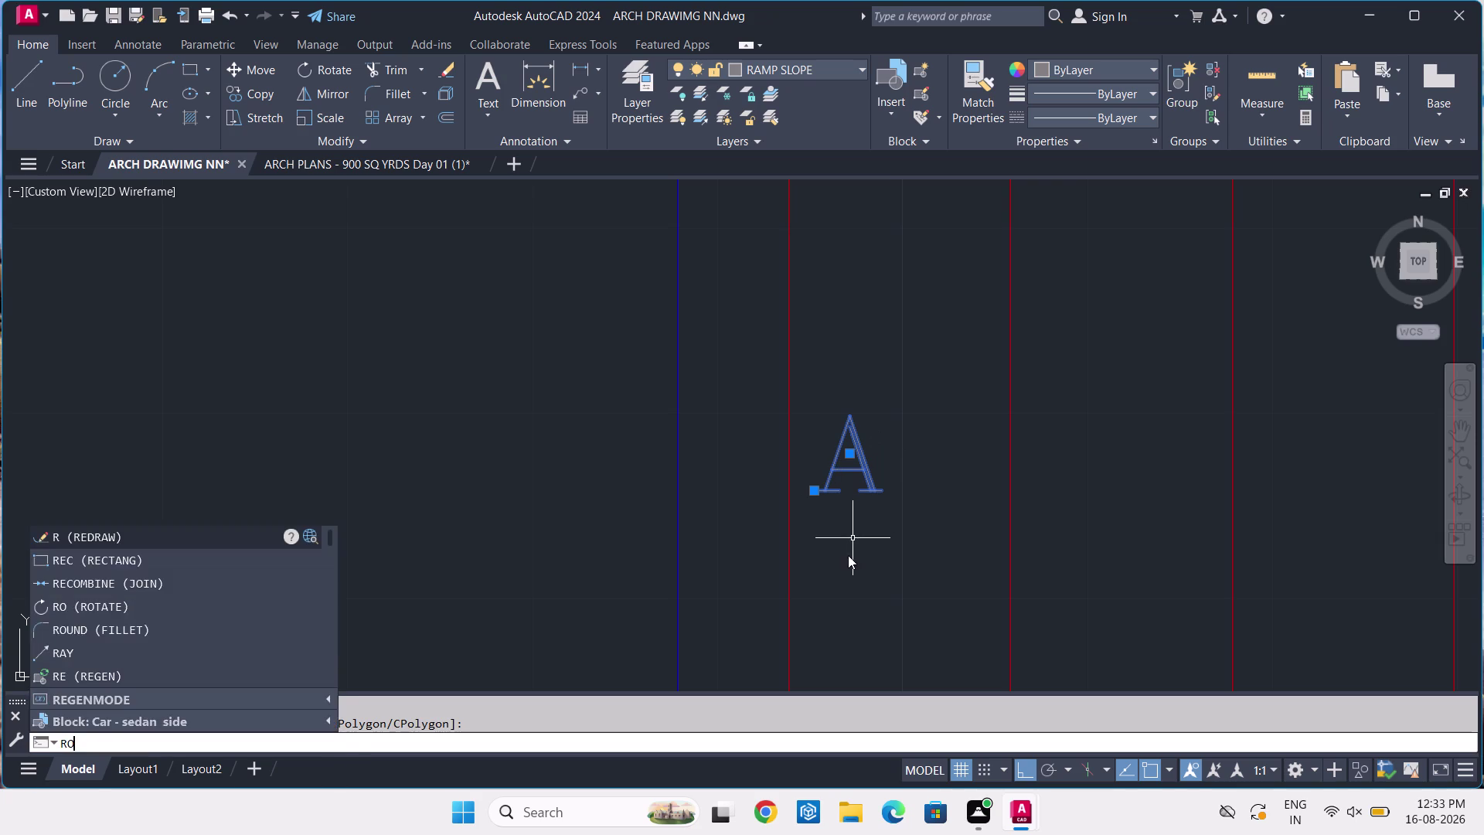
key(space)
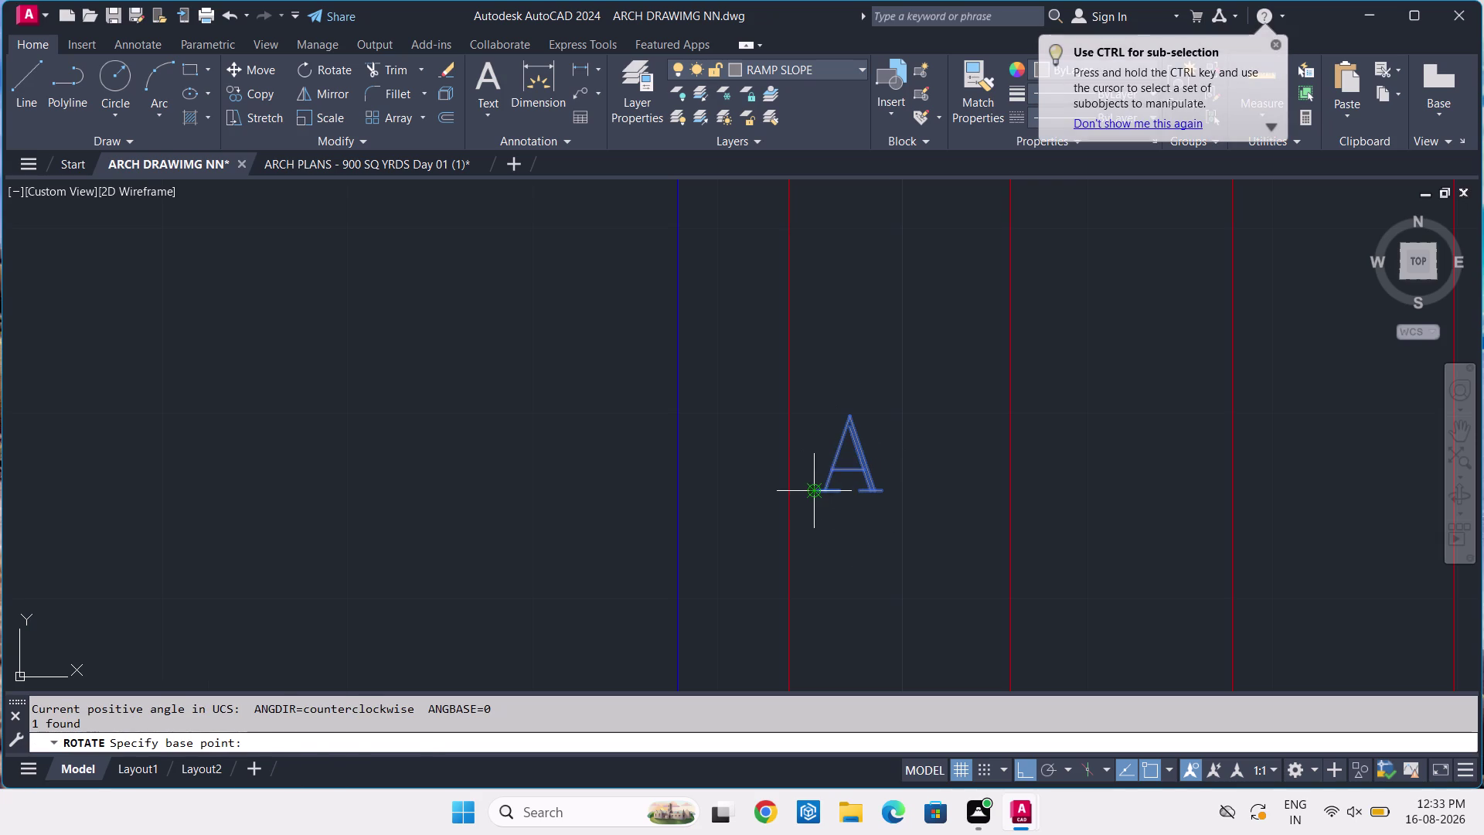
Rotate the letter A 270 degrees so it lies sideways.
click(817, 492)
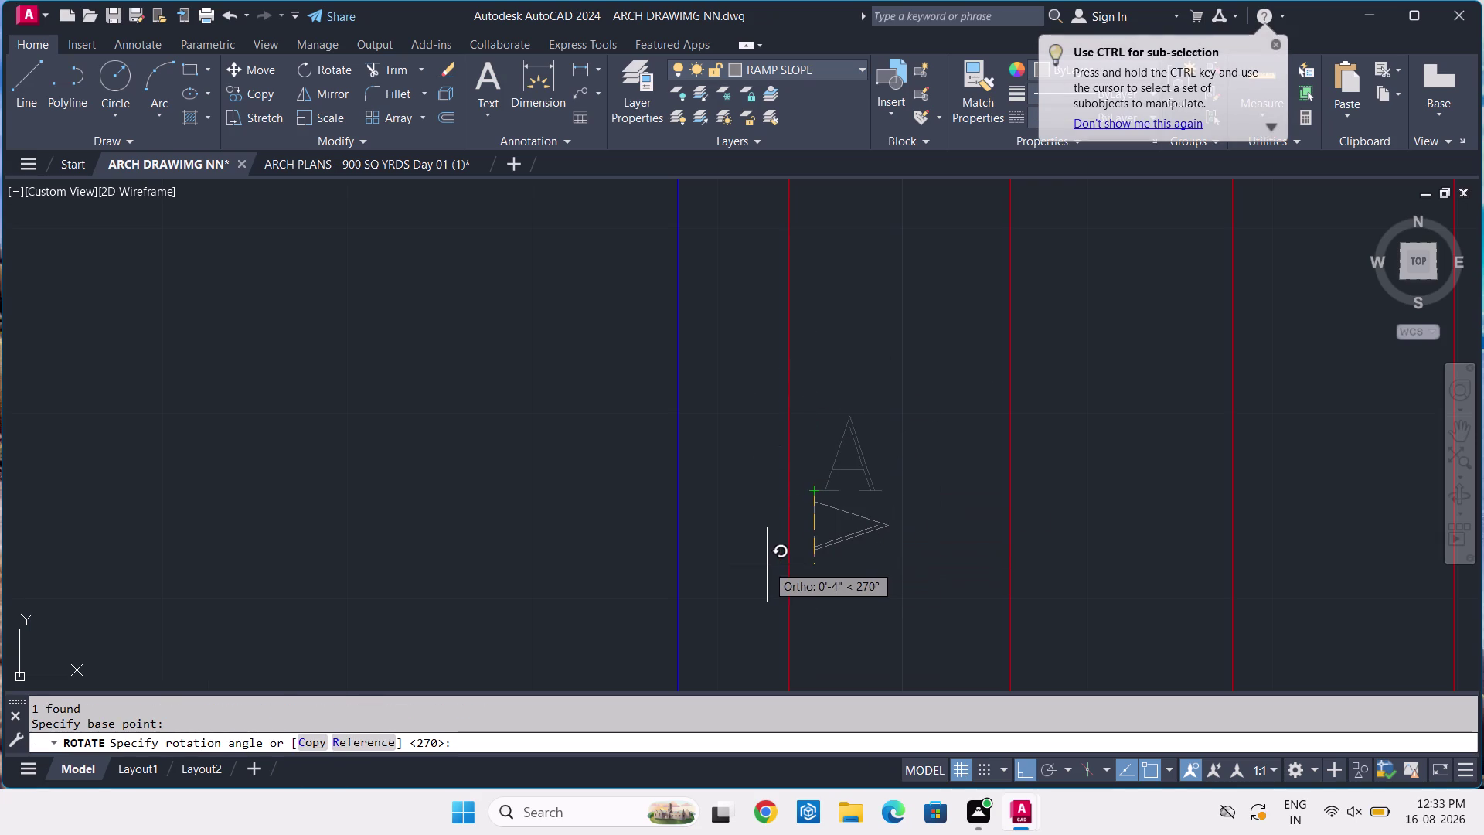
click(767, 564)
click(914, 513)
click(838, 572)
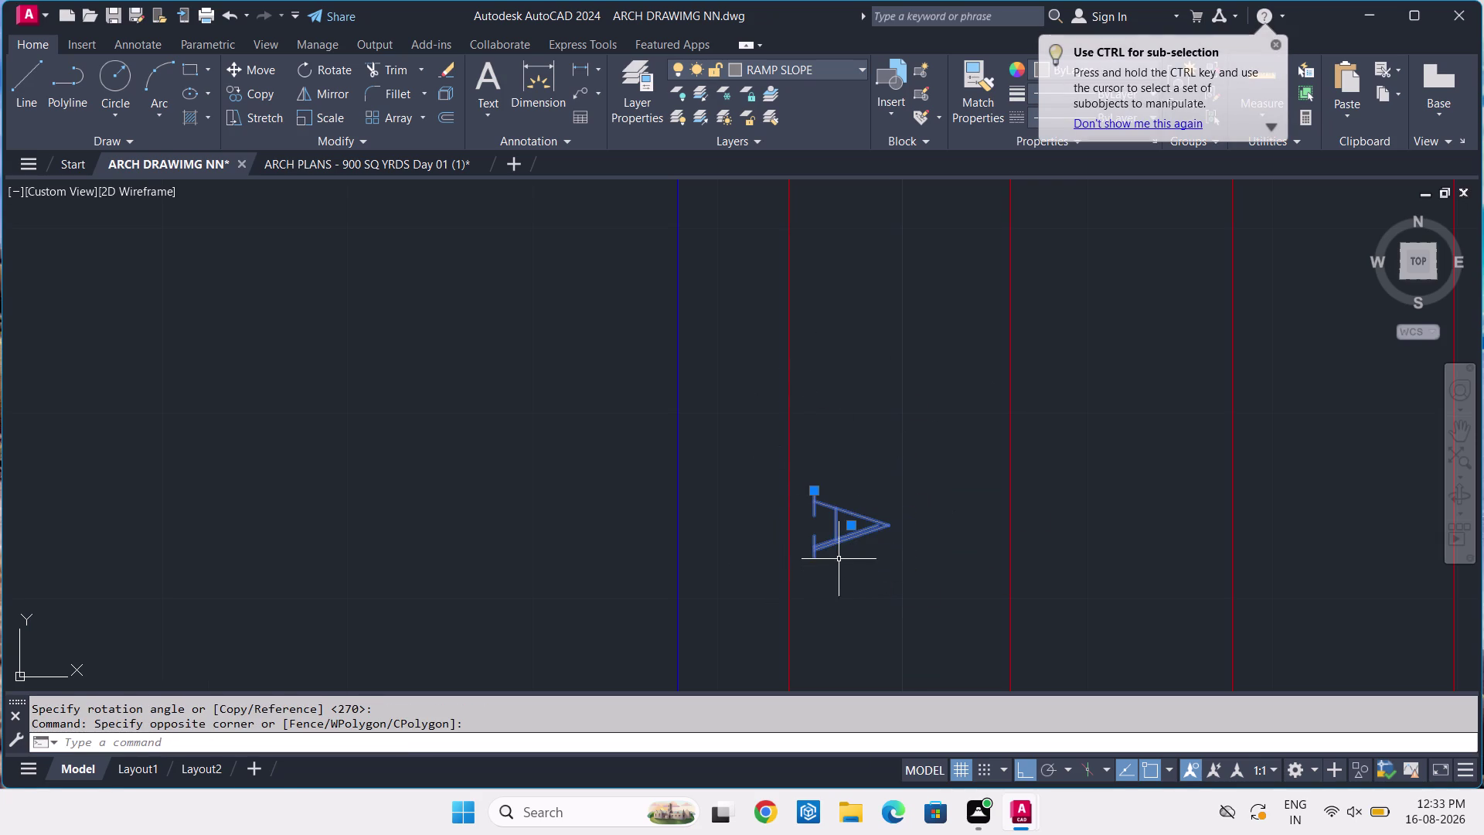
Turn Ortho off and start moving the A marker from a base point.
key(F8)
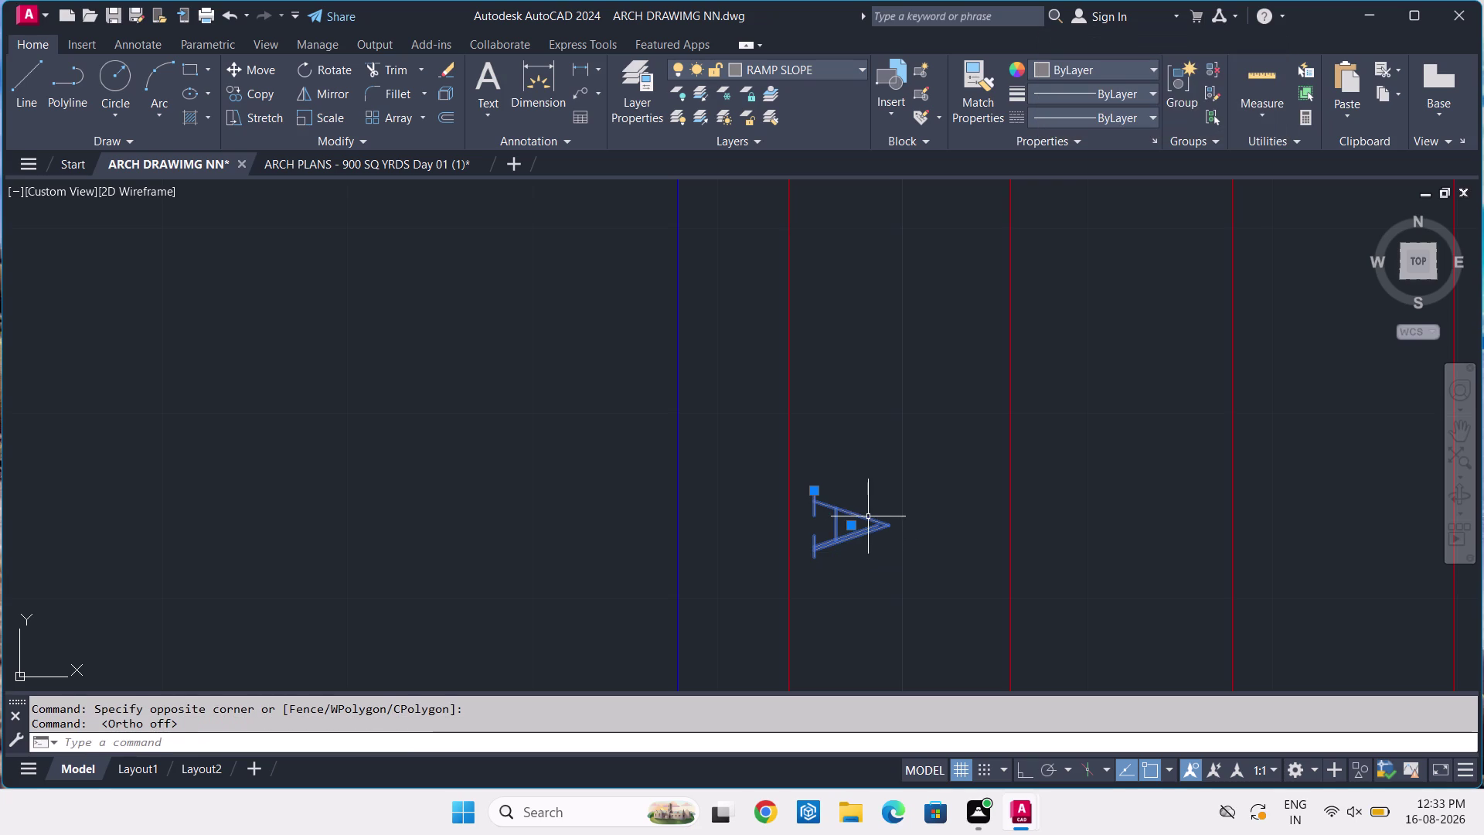
key(m)
key(space)
click(868, 526)
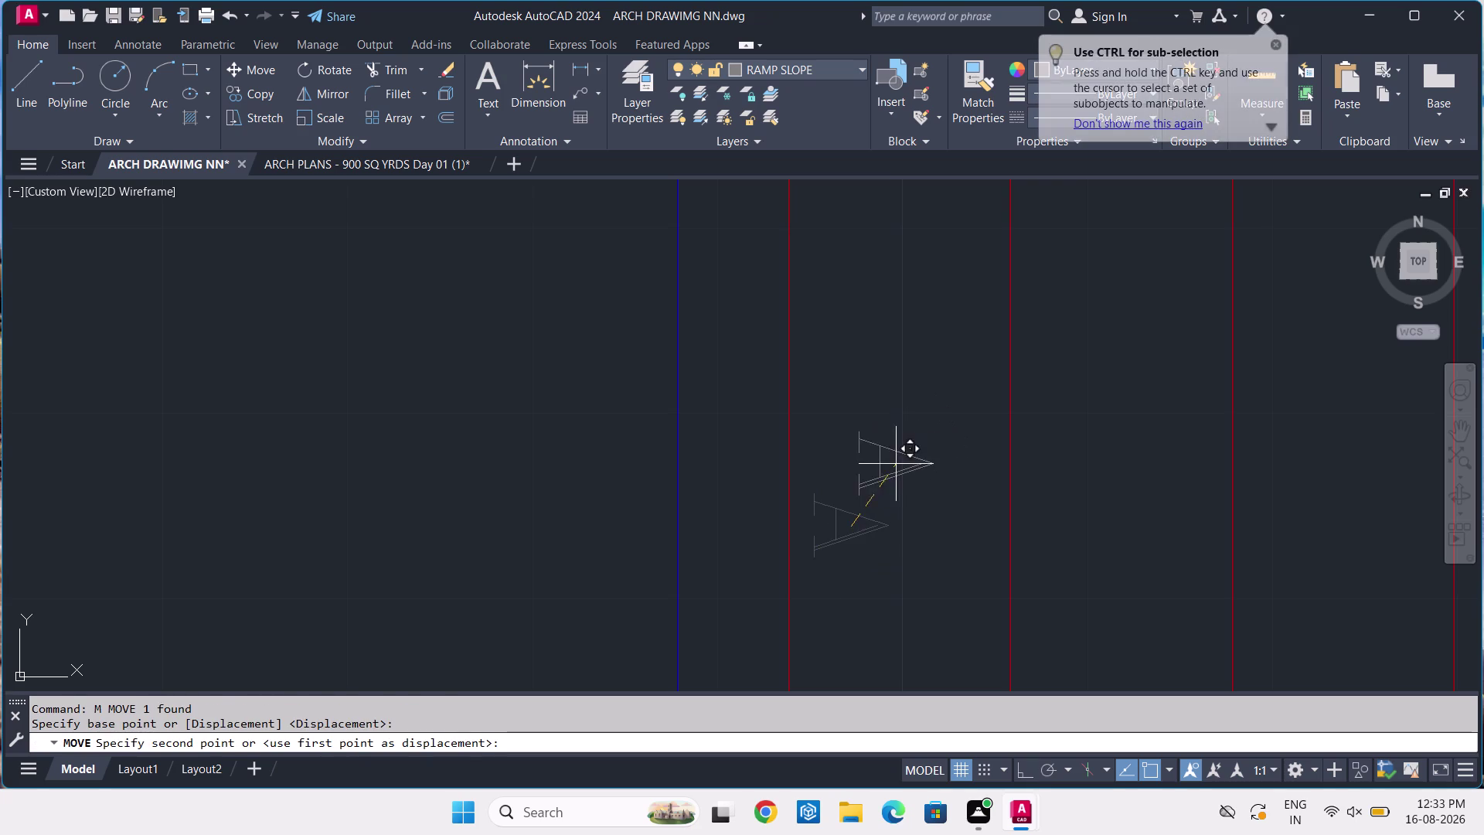
Drop the A marker between the ramp lines, then move it lower inside the ramp.
click(920, 462)
scroll(down, 3)
scroll(up, 3)
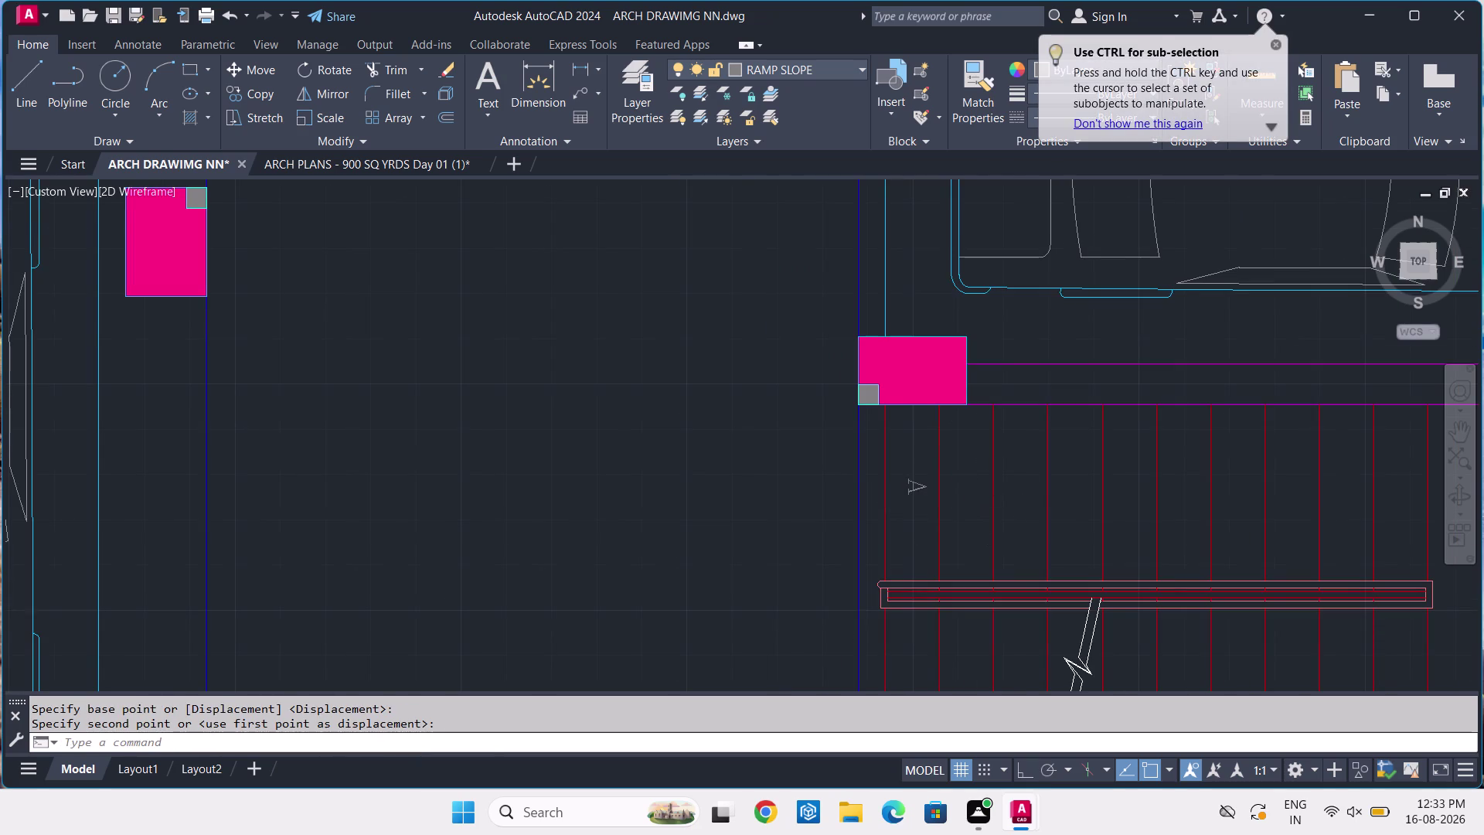
scroll(up, 3)
click(896, 493)
click(892, 532)
key(m)
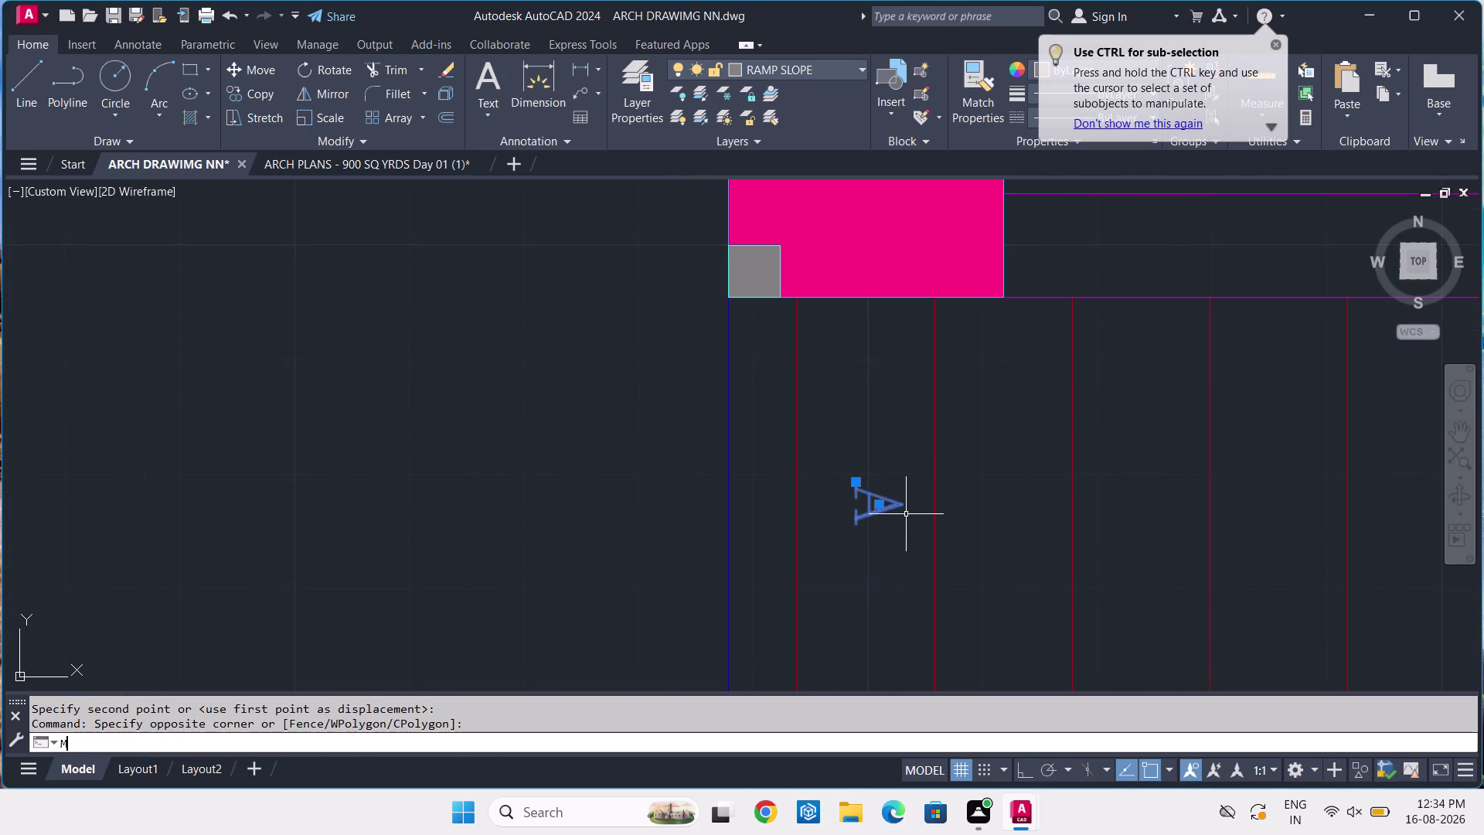
key(space)
click(897, 503)
click(882, 562)
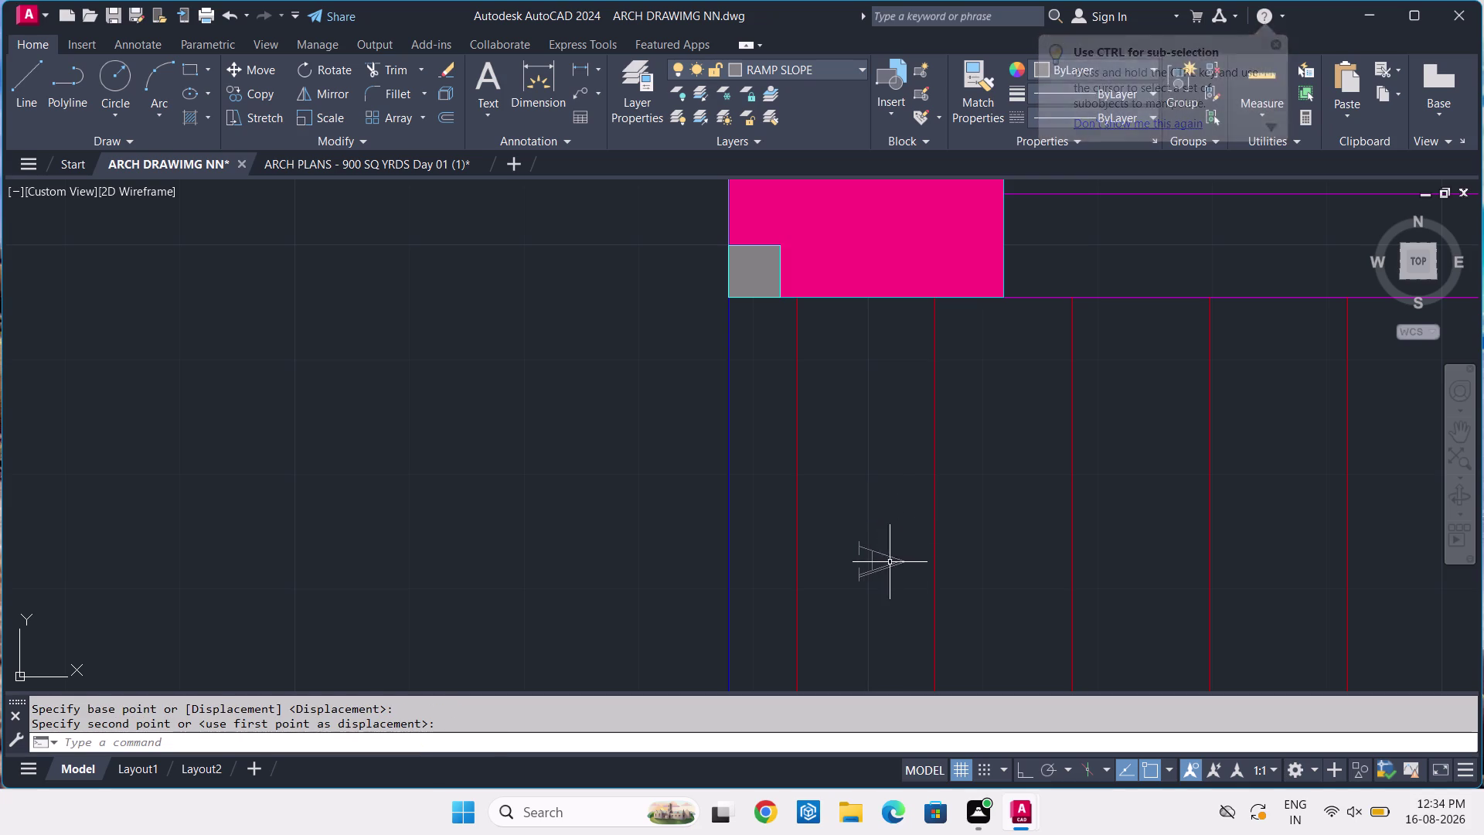
scroll(down, 3)
click(916, 556)
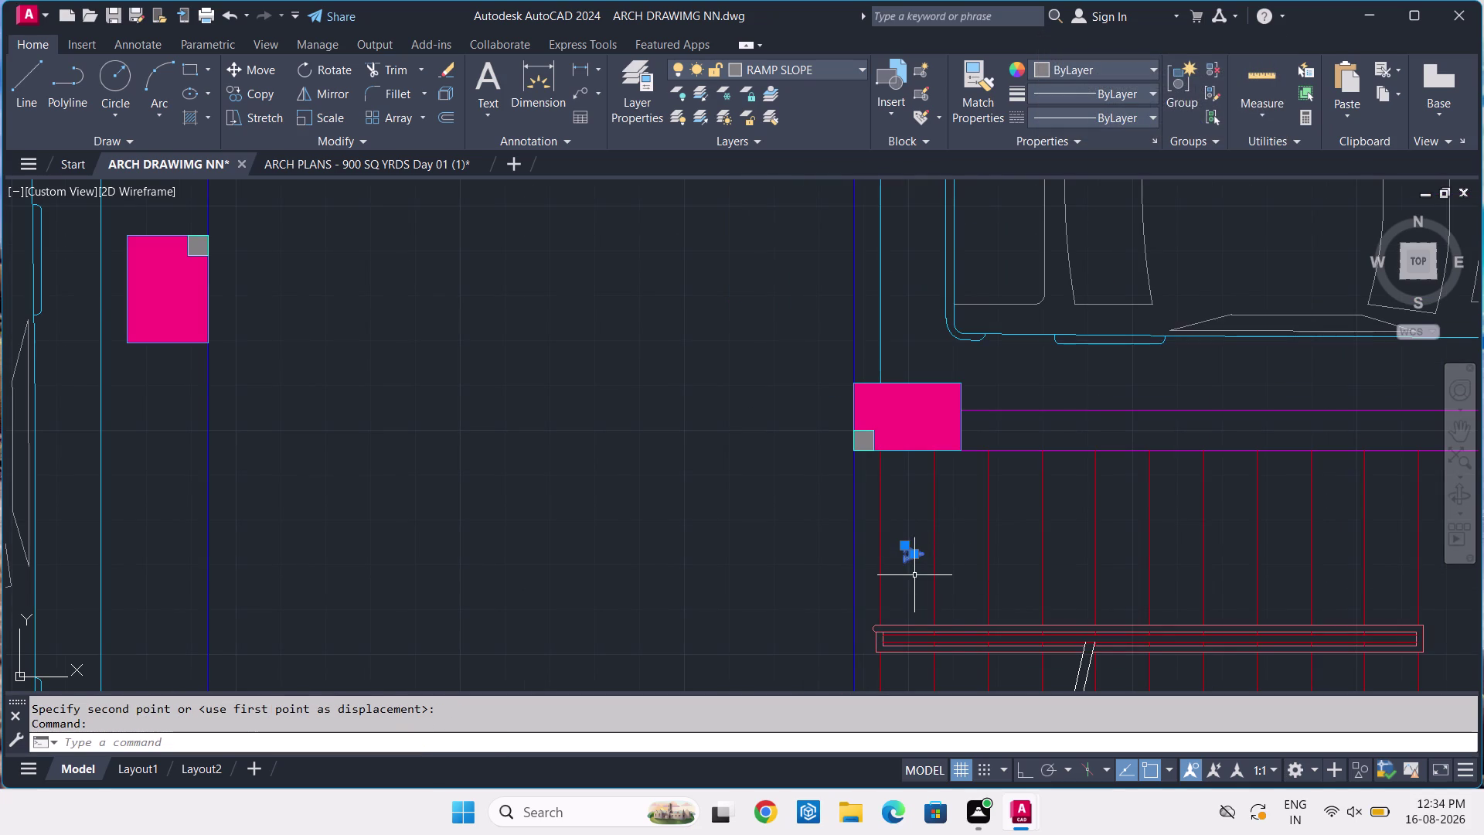
Move the marker to its final spot at the upper run's left end and window-select it.
key(m)
key(space)
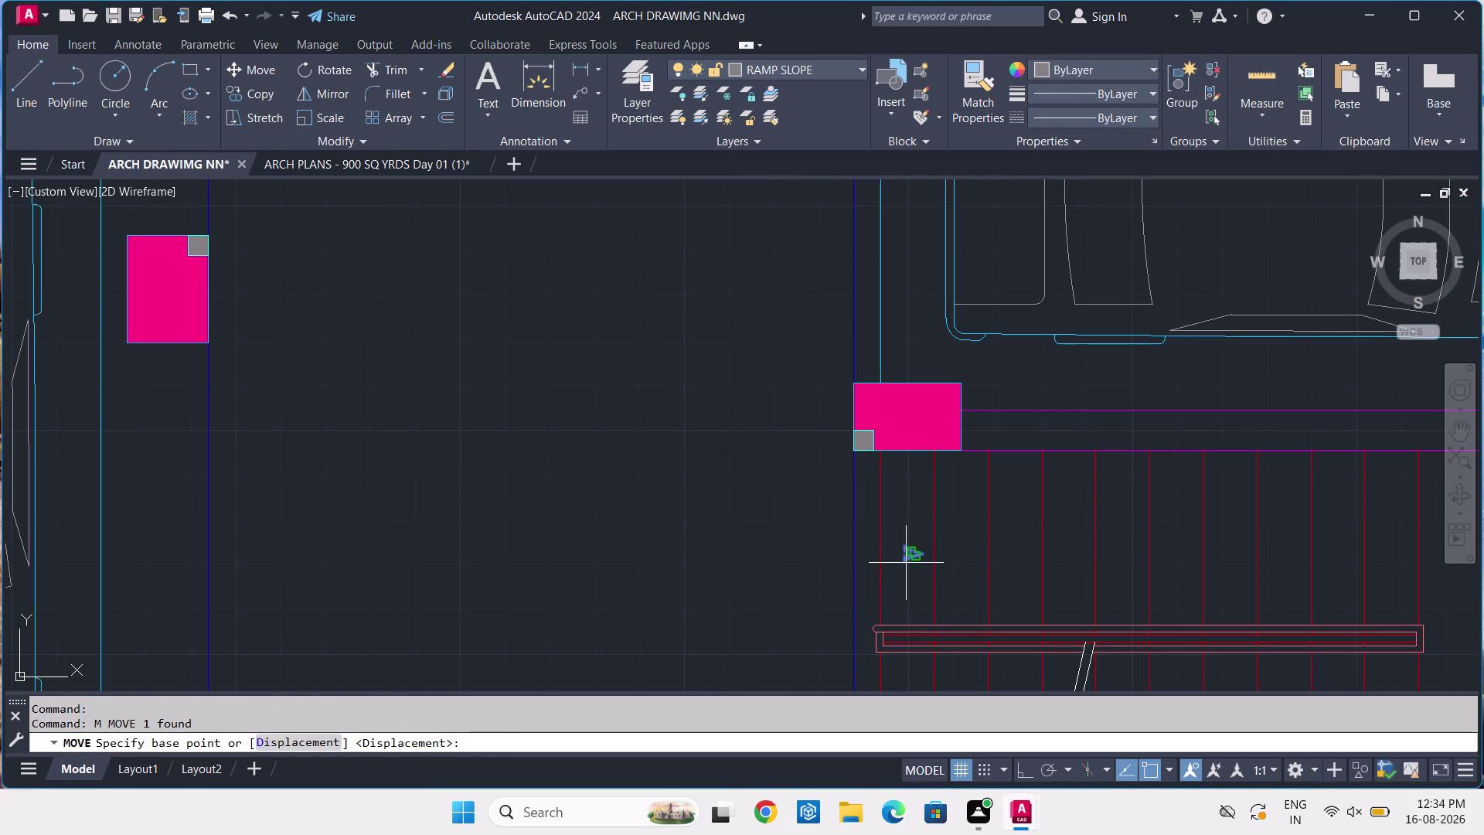
click(906, 564)
scroll(up, 3)
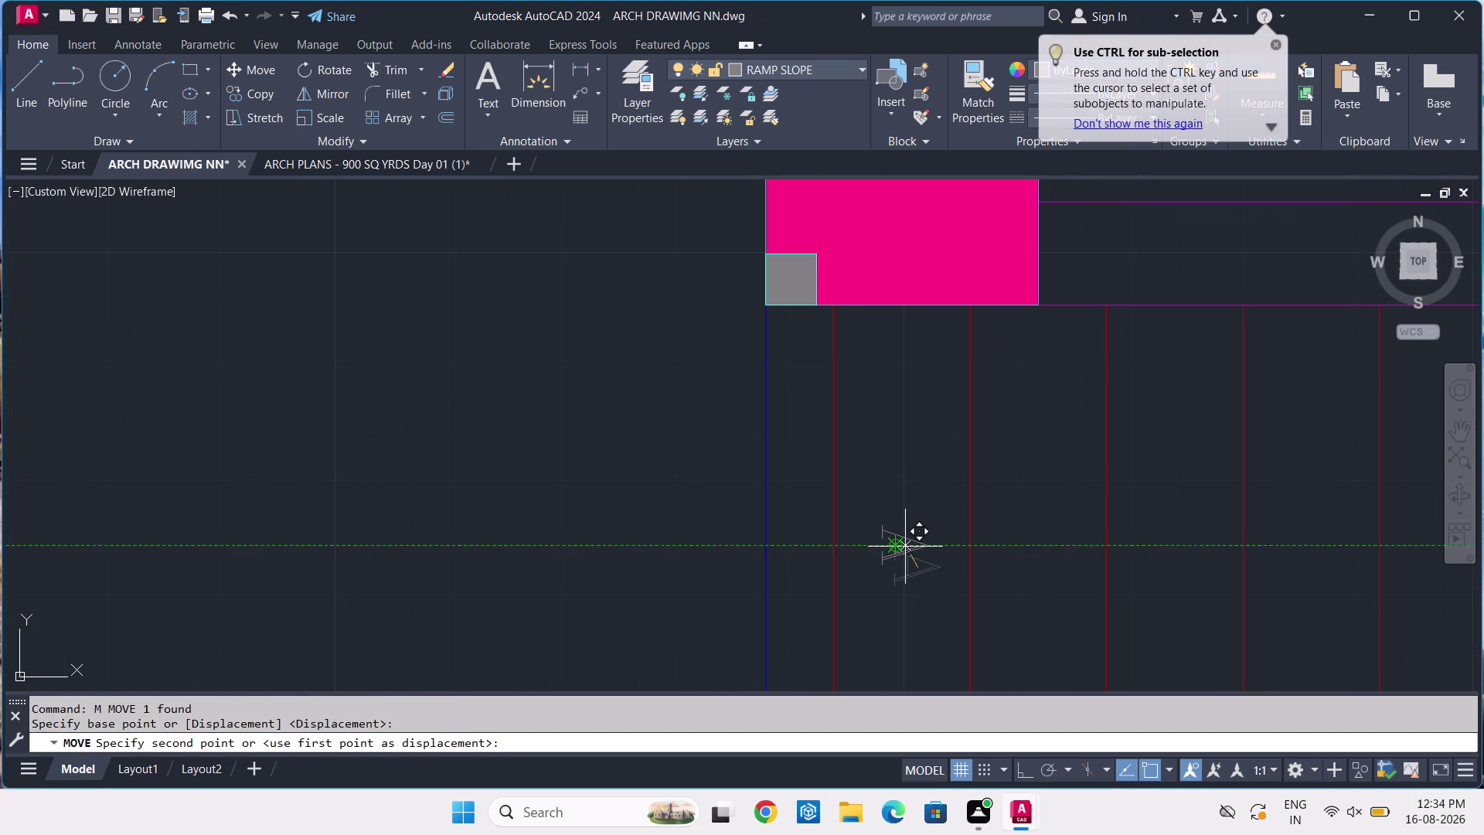
click(908, 545)
scroll(down, 3)
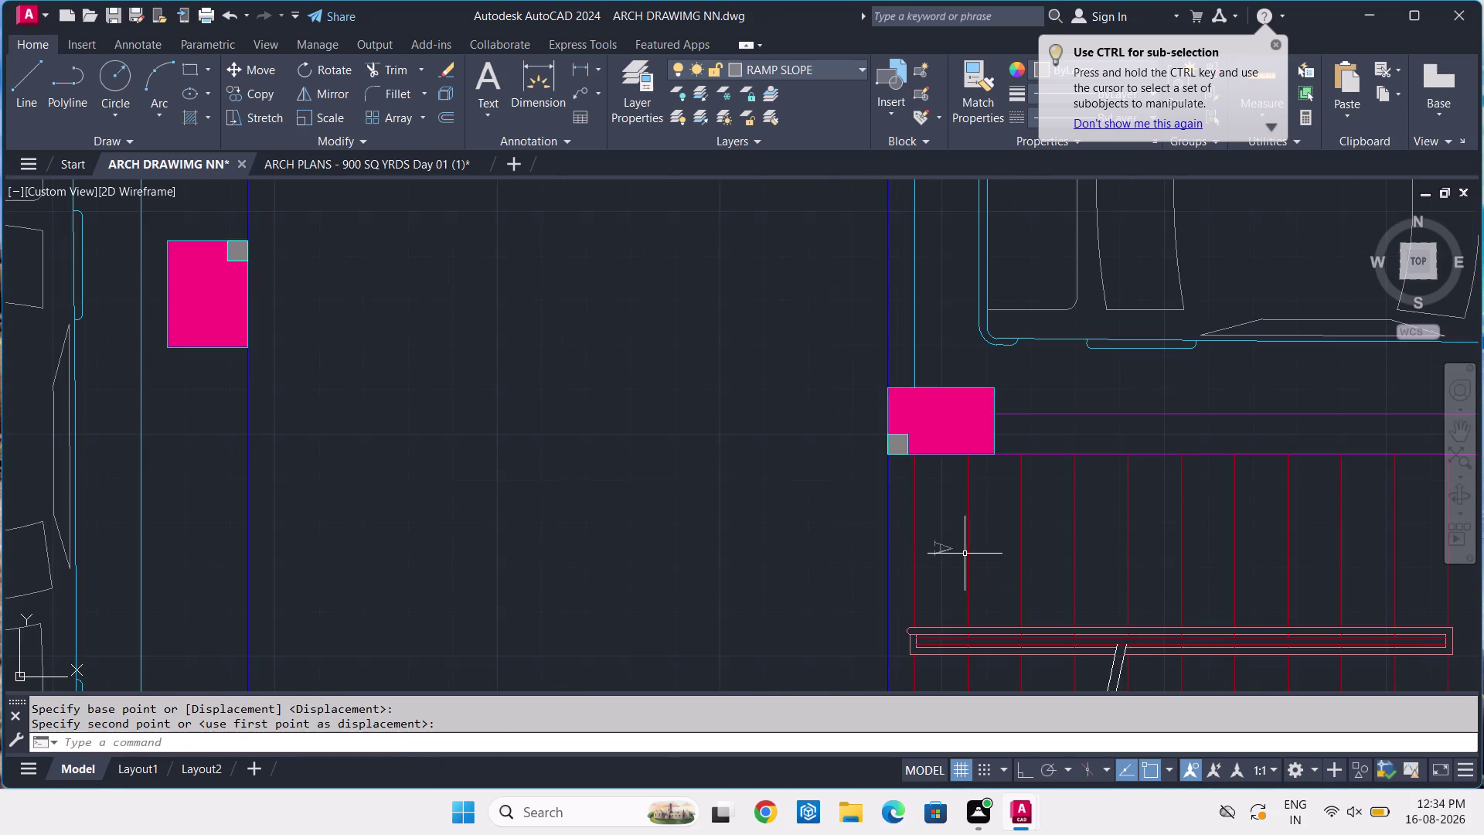
scroll(up, 3)
click(983, 495)
click(931, 556)
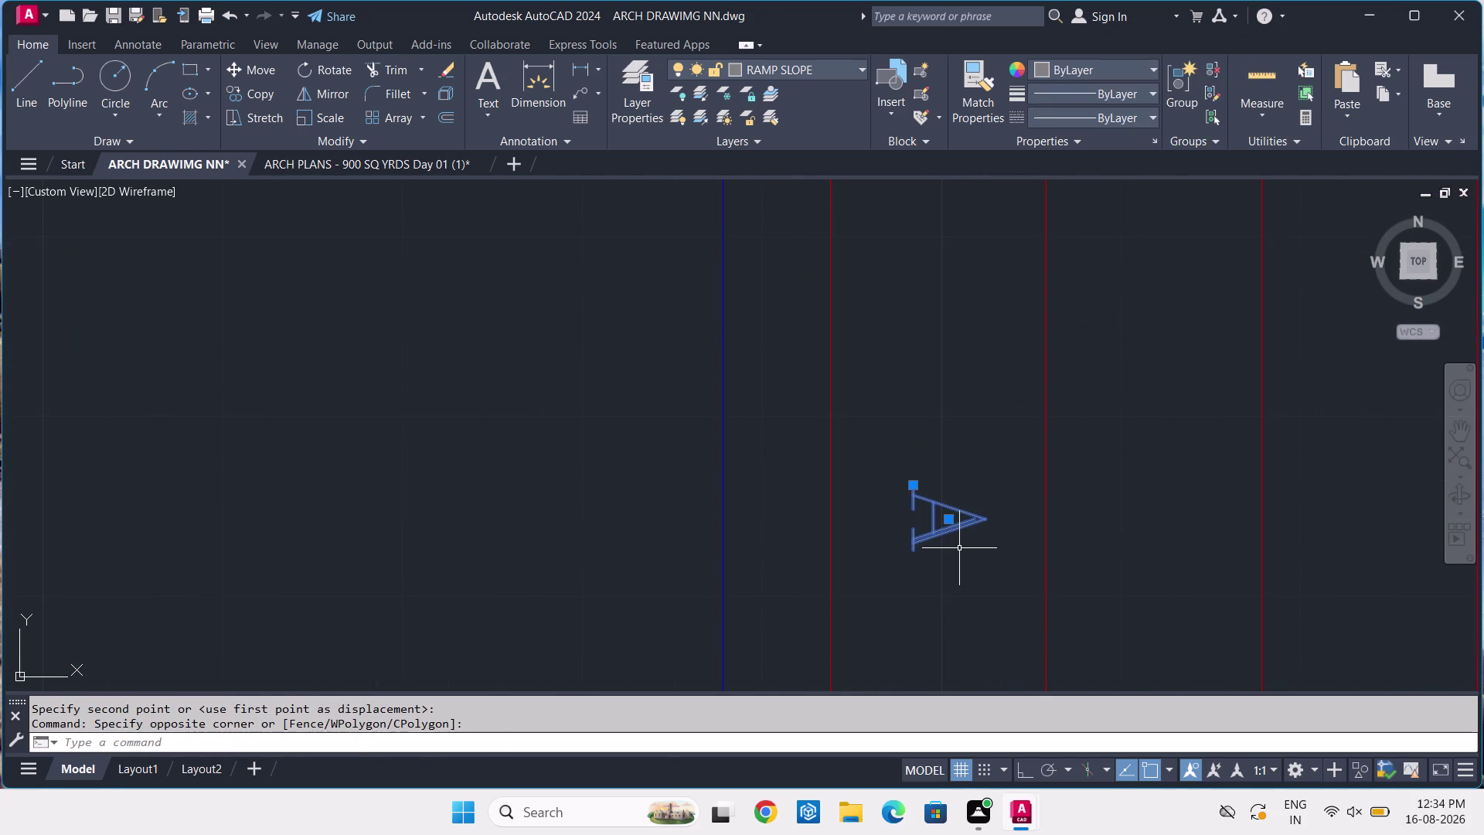
Copy the A marker as a straight array of 10 items at 1' spacing.
key(c)
key(o)
key(space)
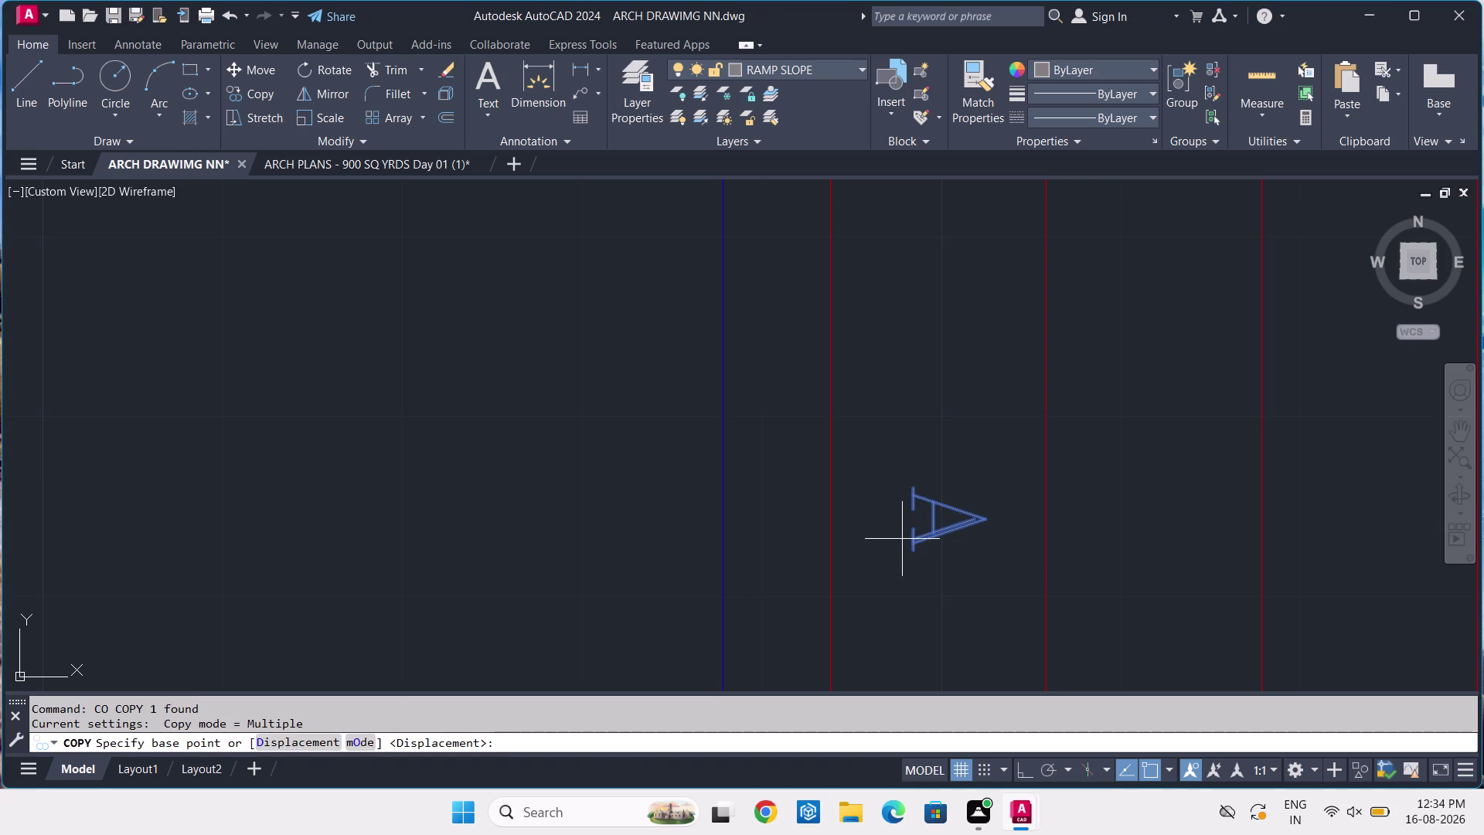
click(910, 544)
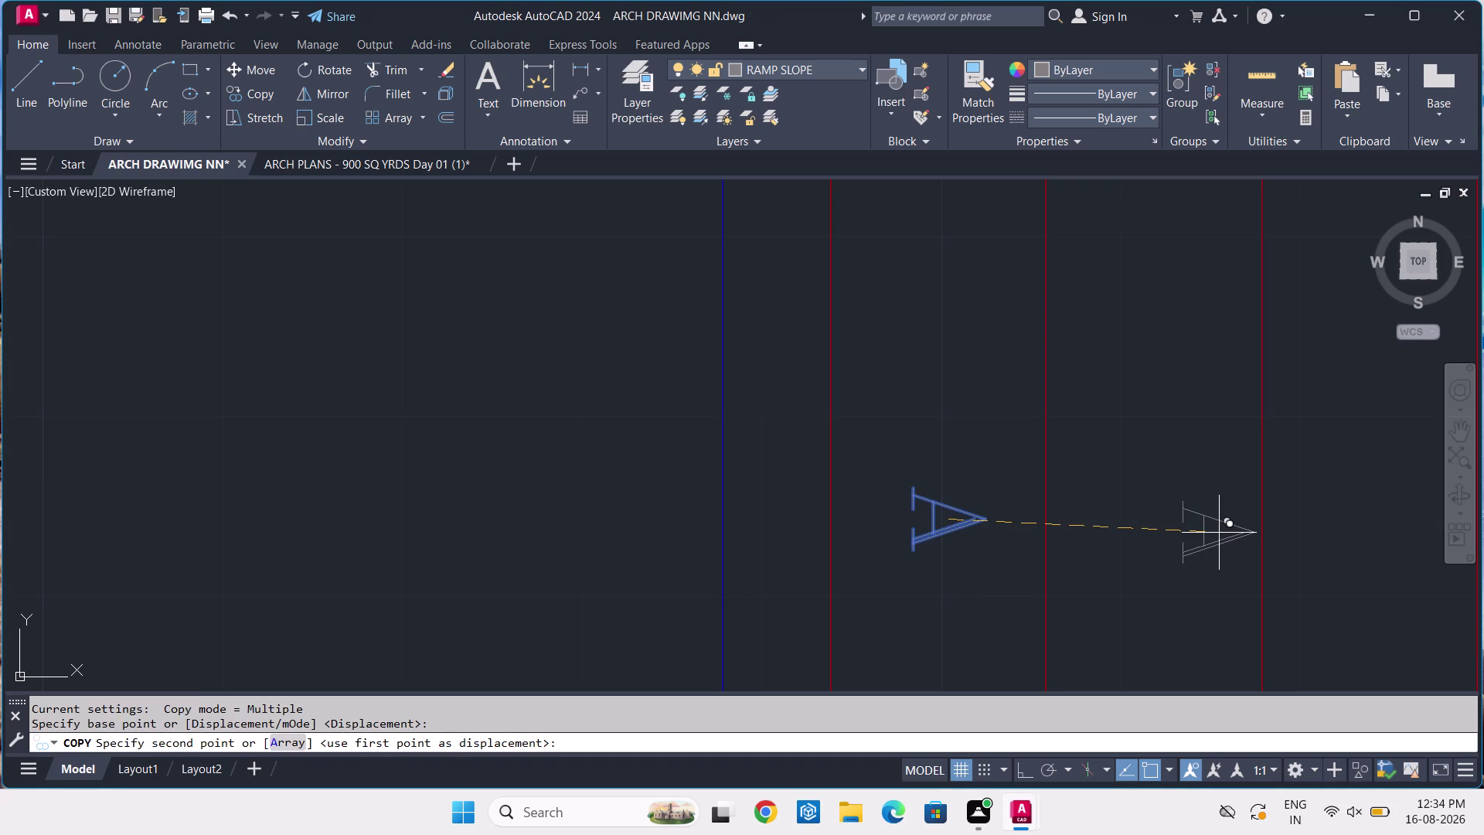
key(F8)
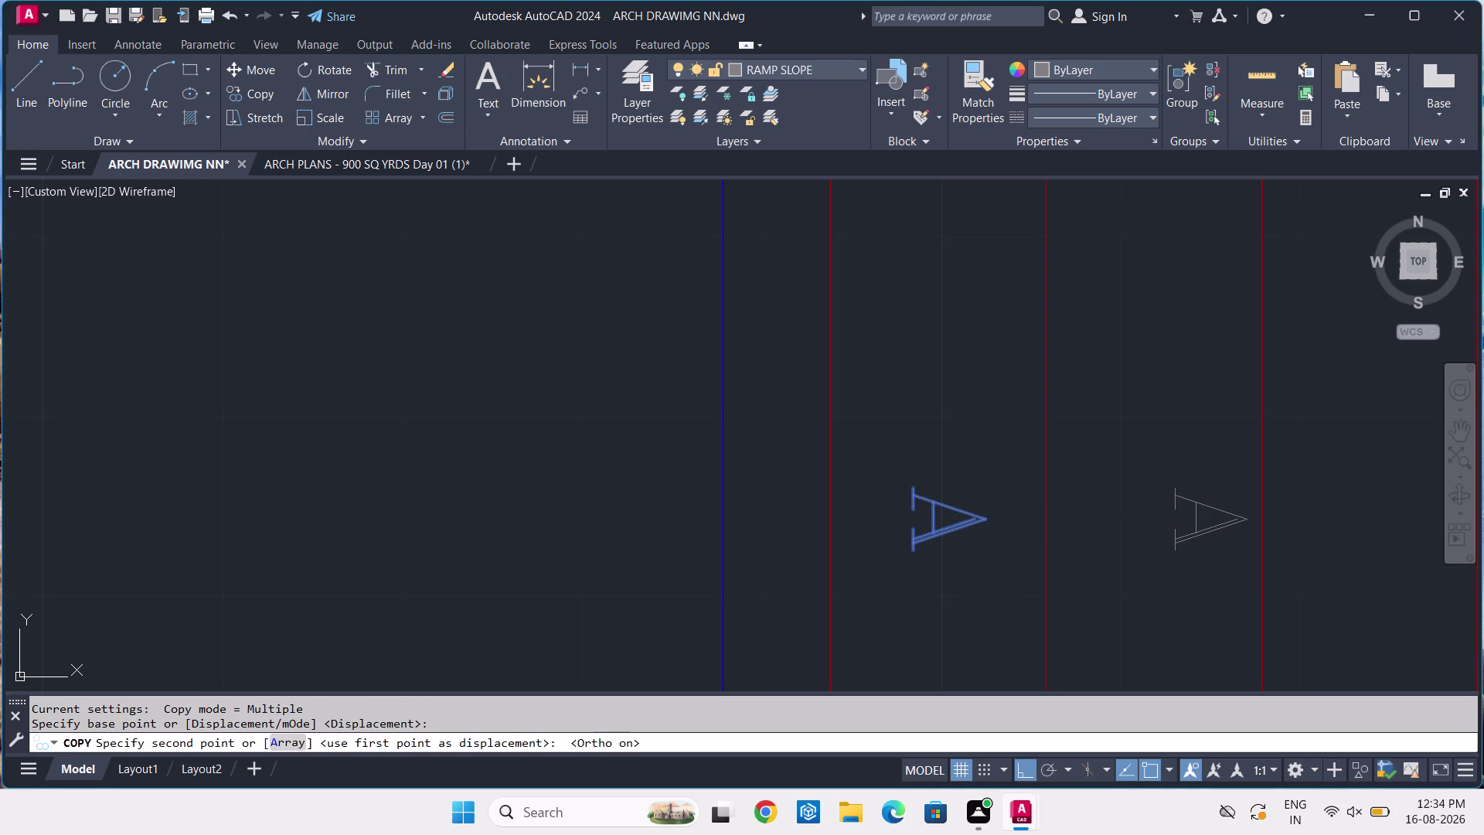
text(A)
key(space)
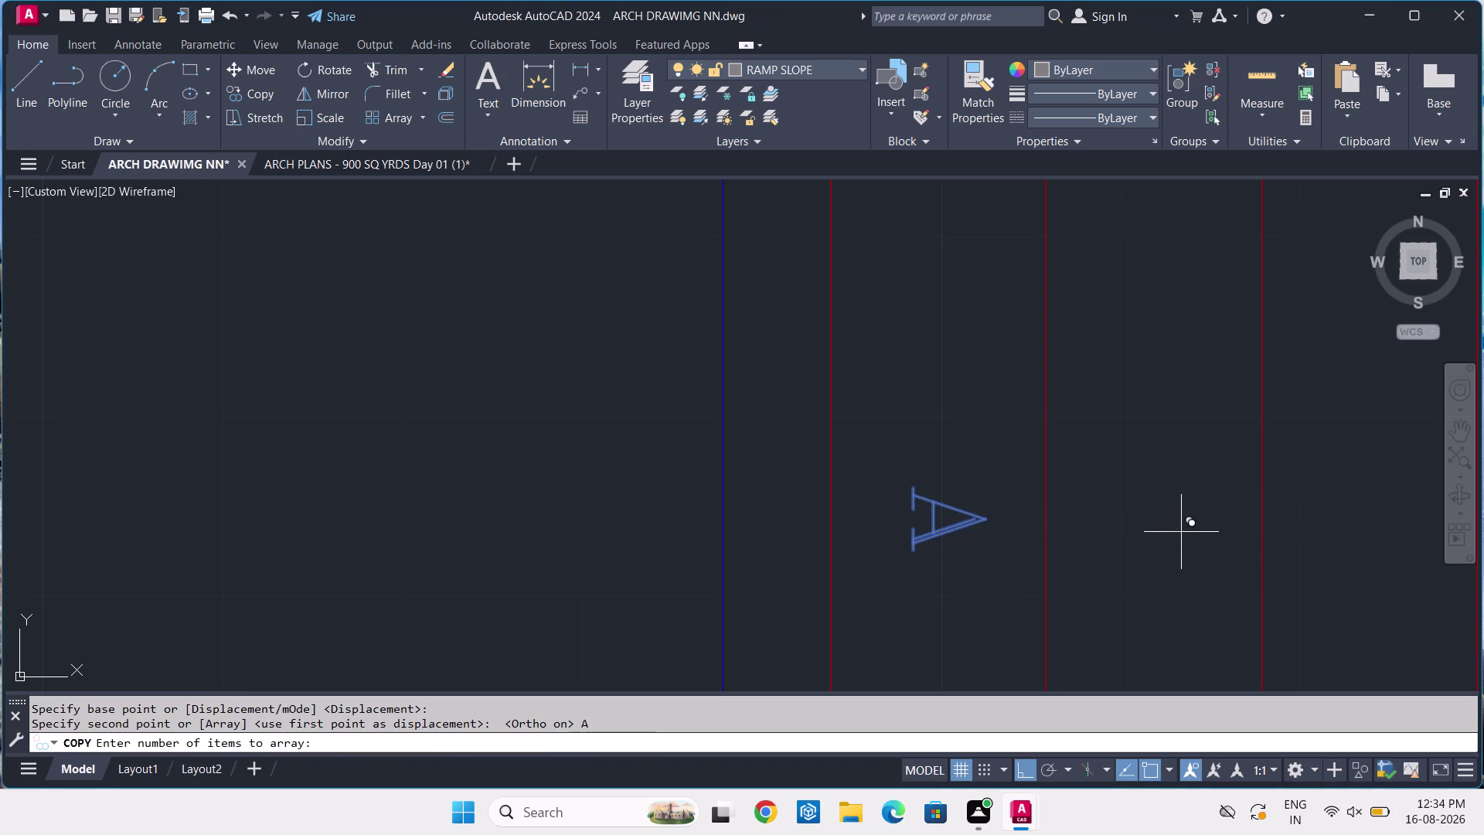
scroll(down, 3)
middle_drag(1176, 536, 913, 537)
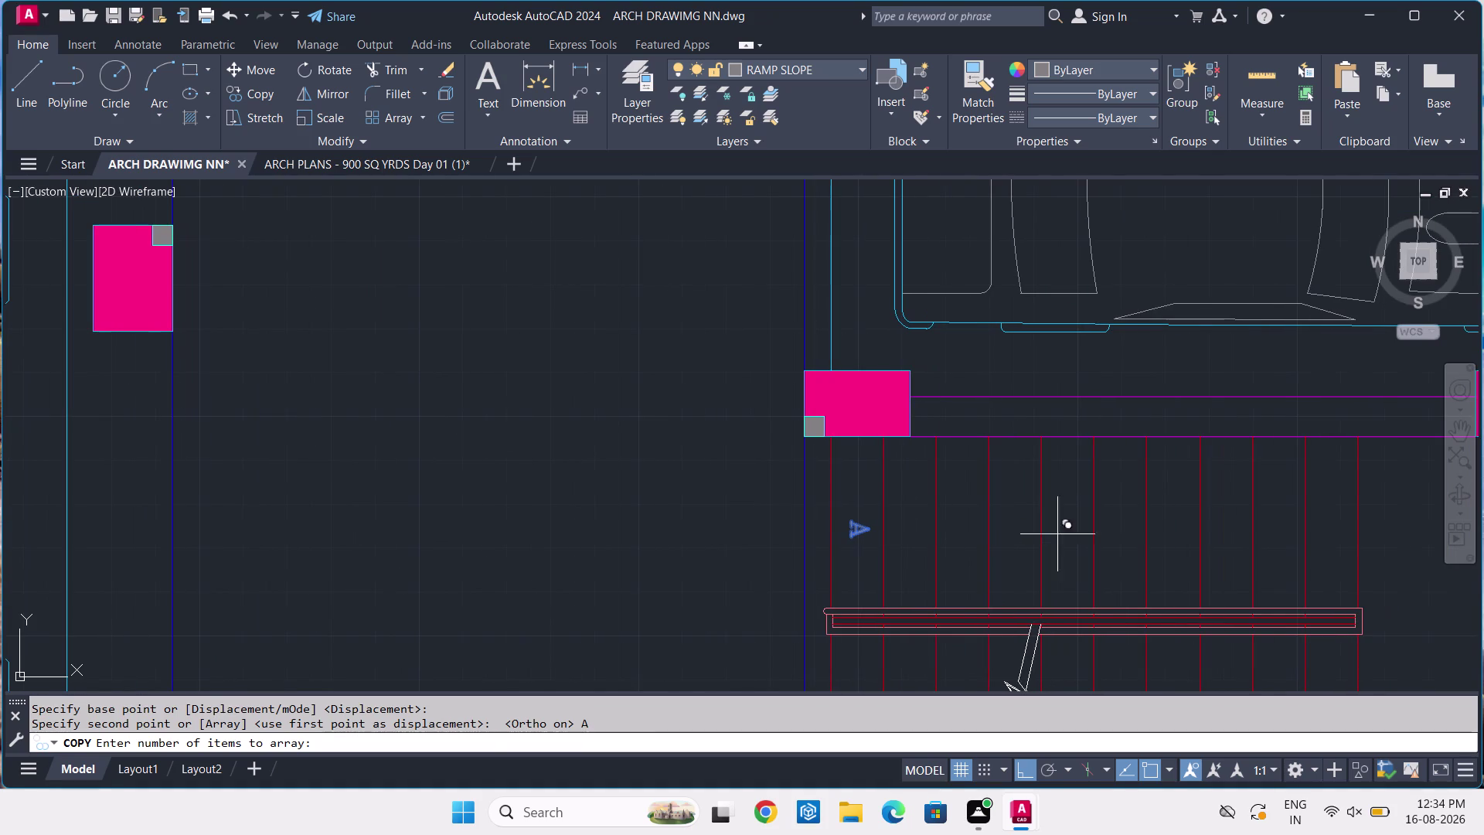
text(10)
key(Return)
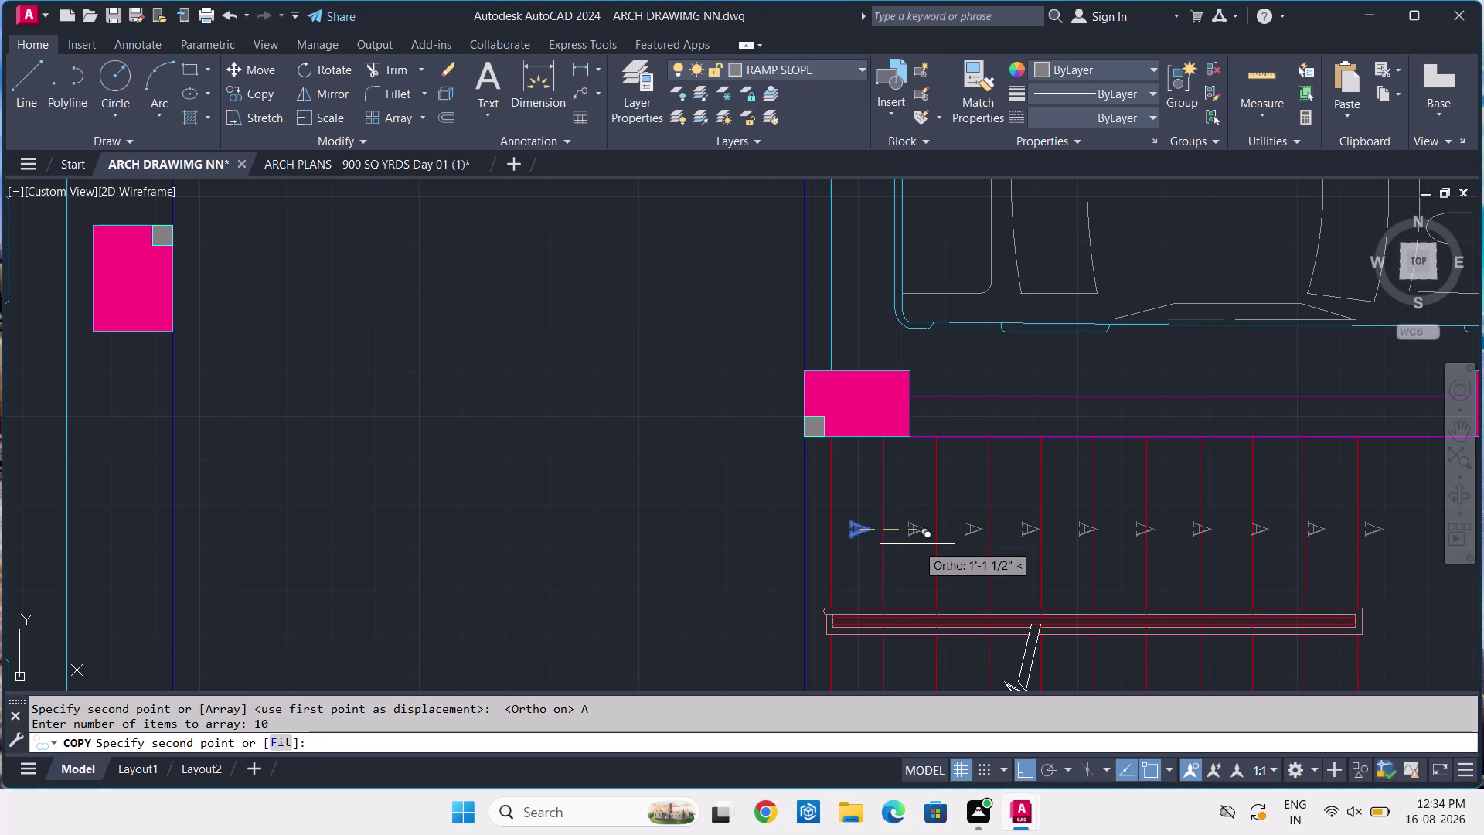
key(1)
key(apostrophe)
key(Return)
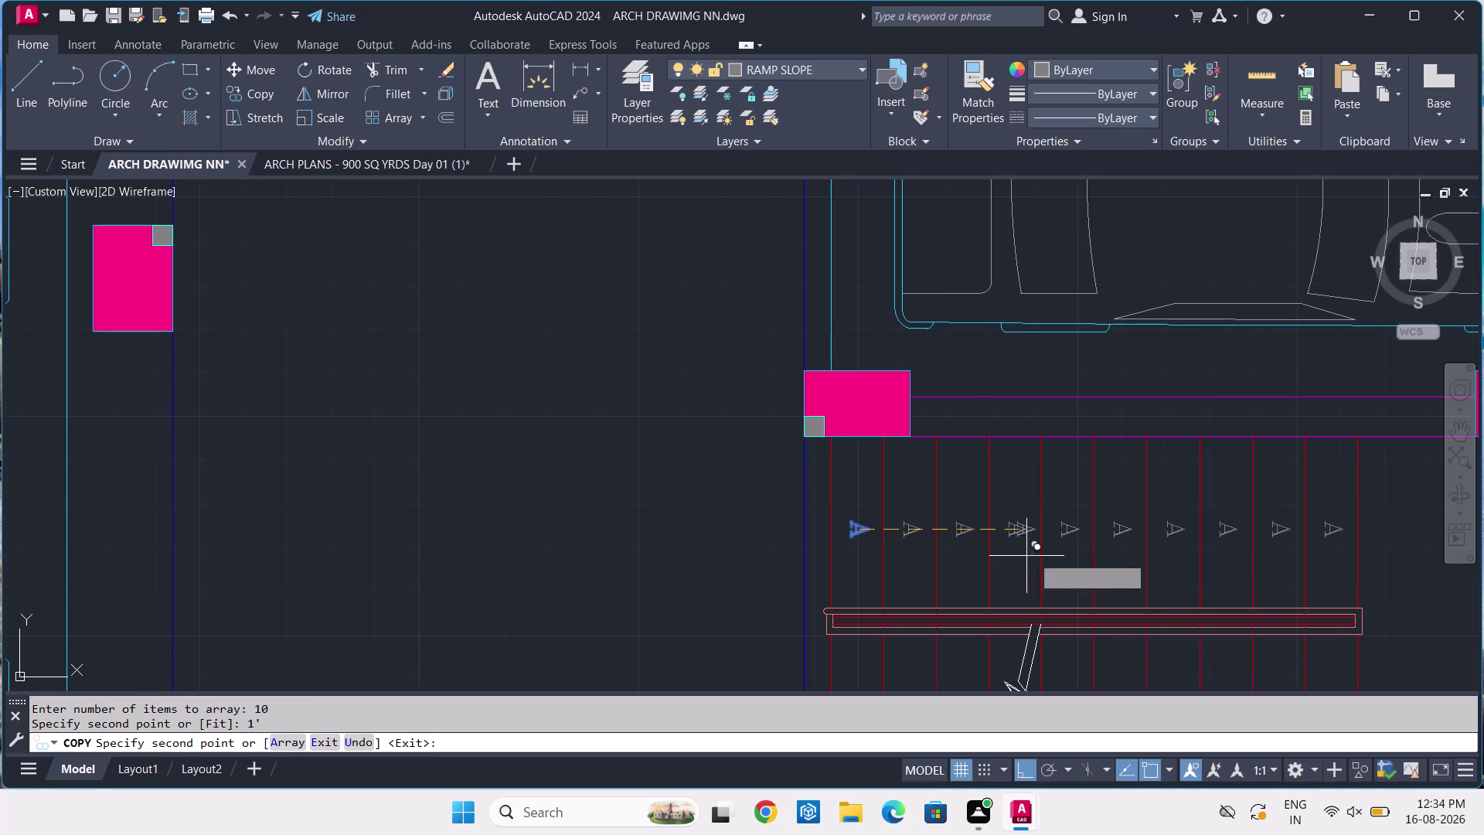
key(Return)
Copy the last marker 1' further along the run and zoom out to the plan.
scroll(down, 3)
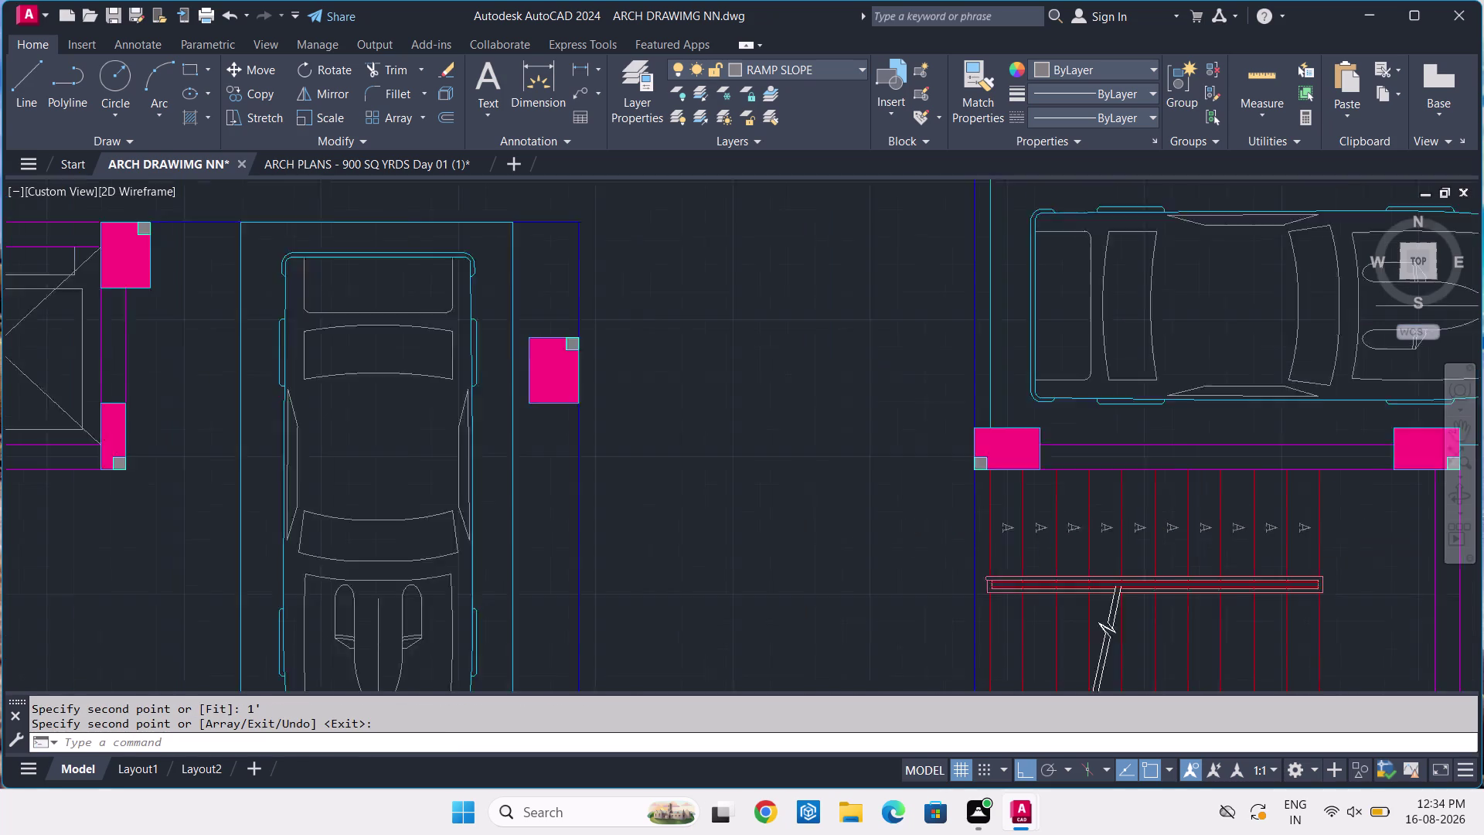
scroll(up, 3)
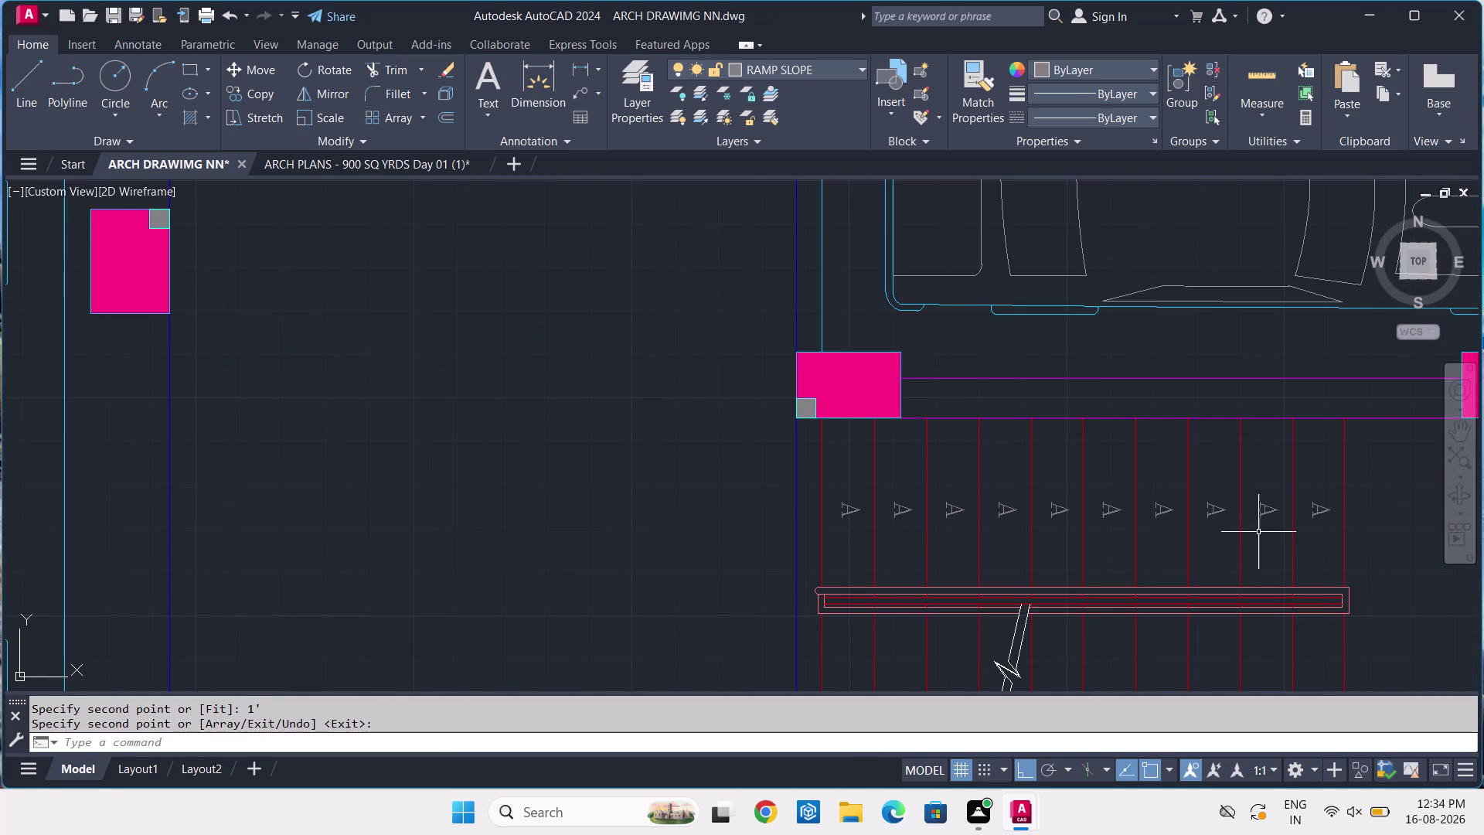
click(1316, 512)
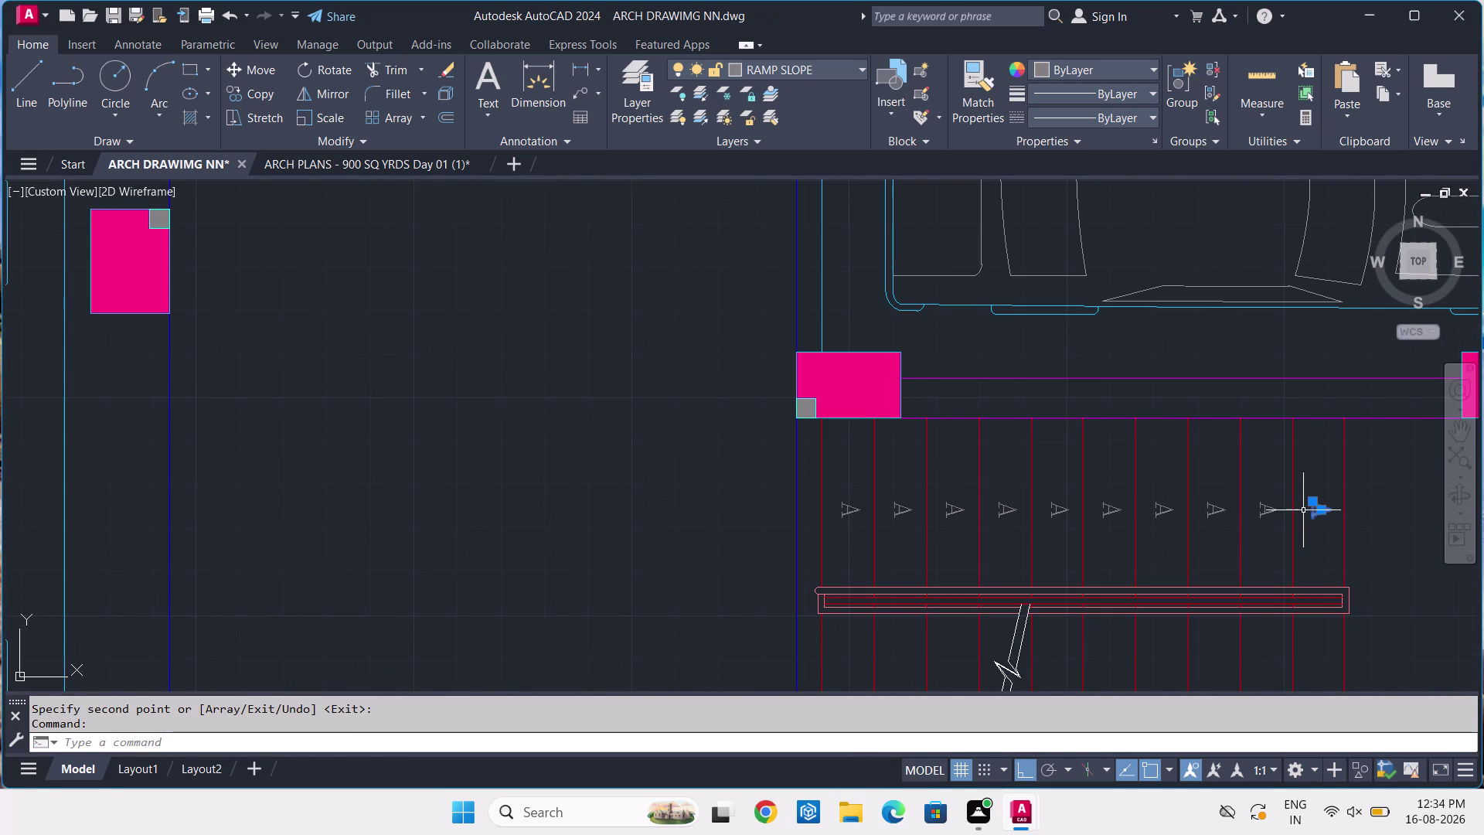
key(c)
text(O)
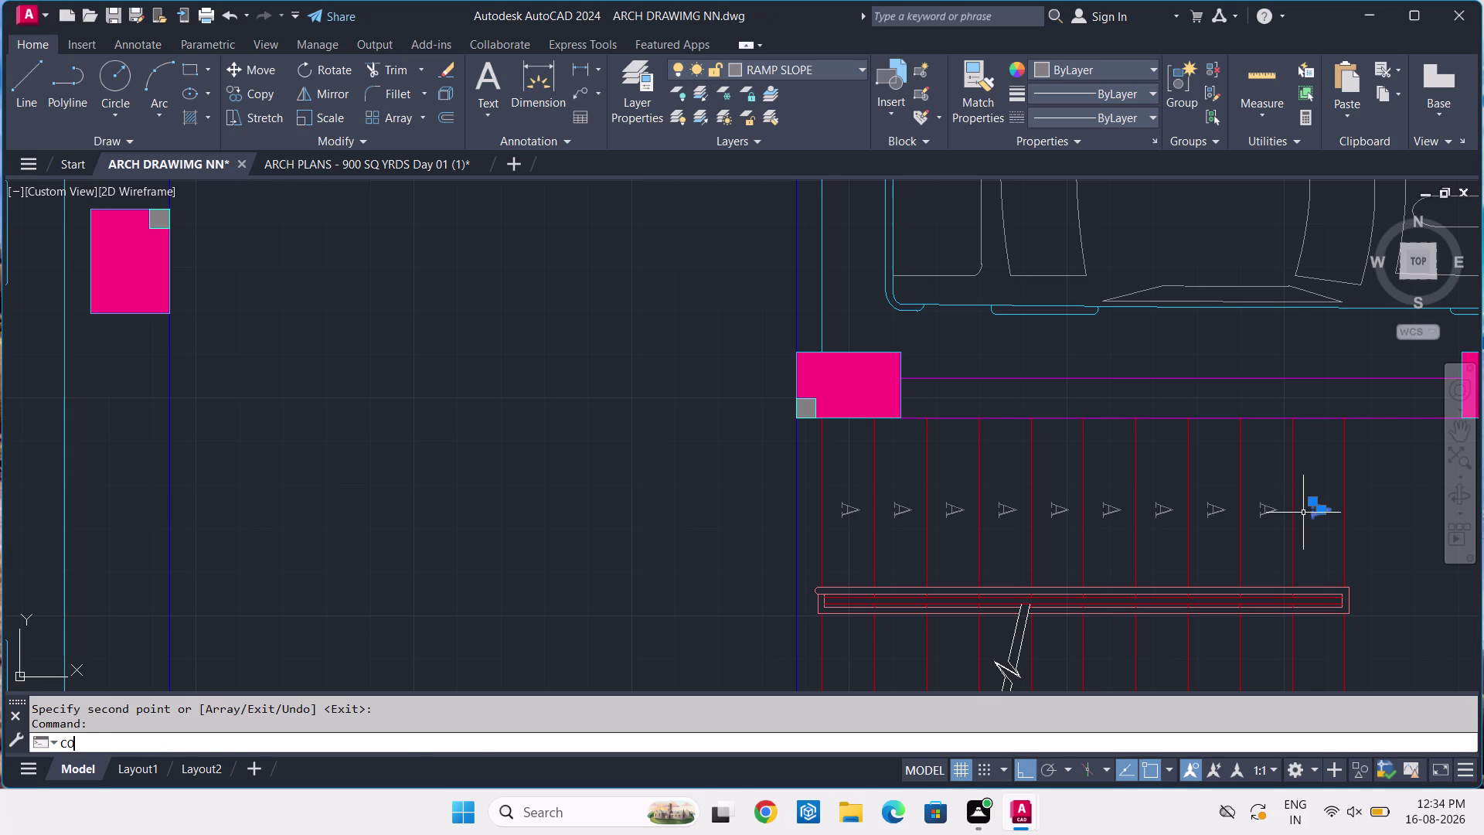
key(space)
click(1313, 519)
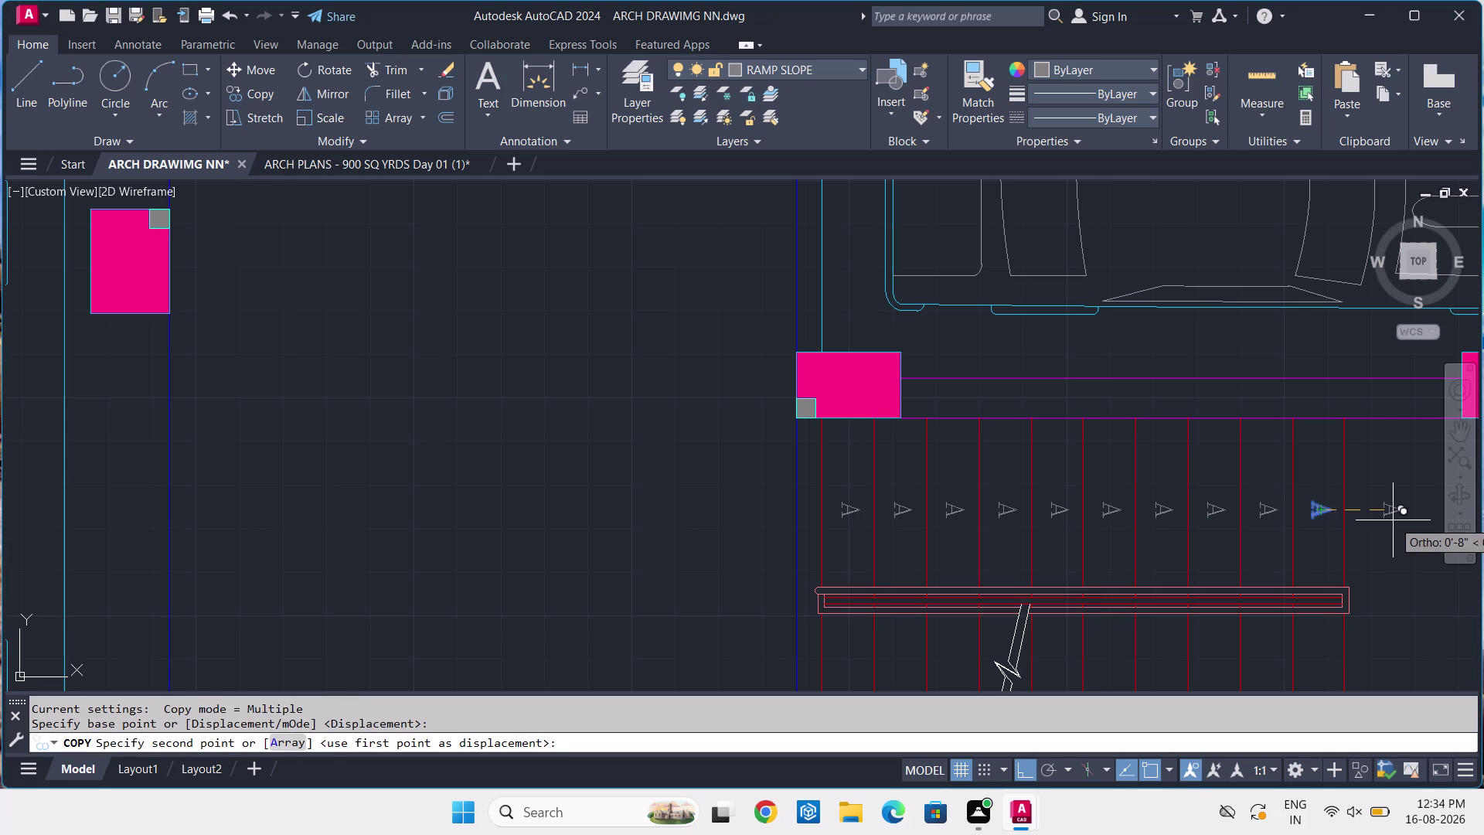
key(1)
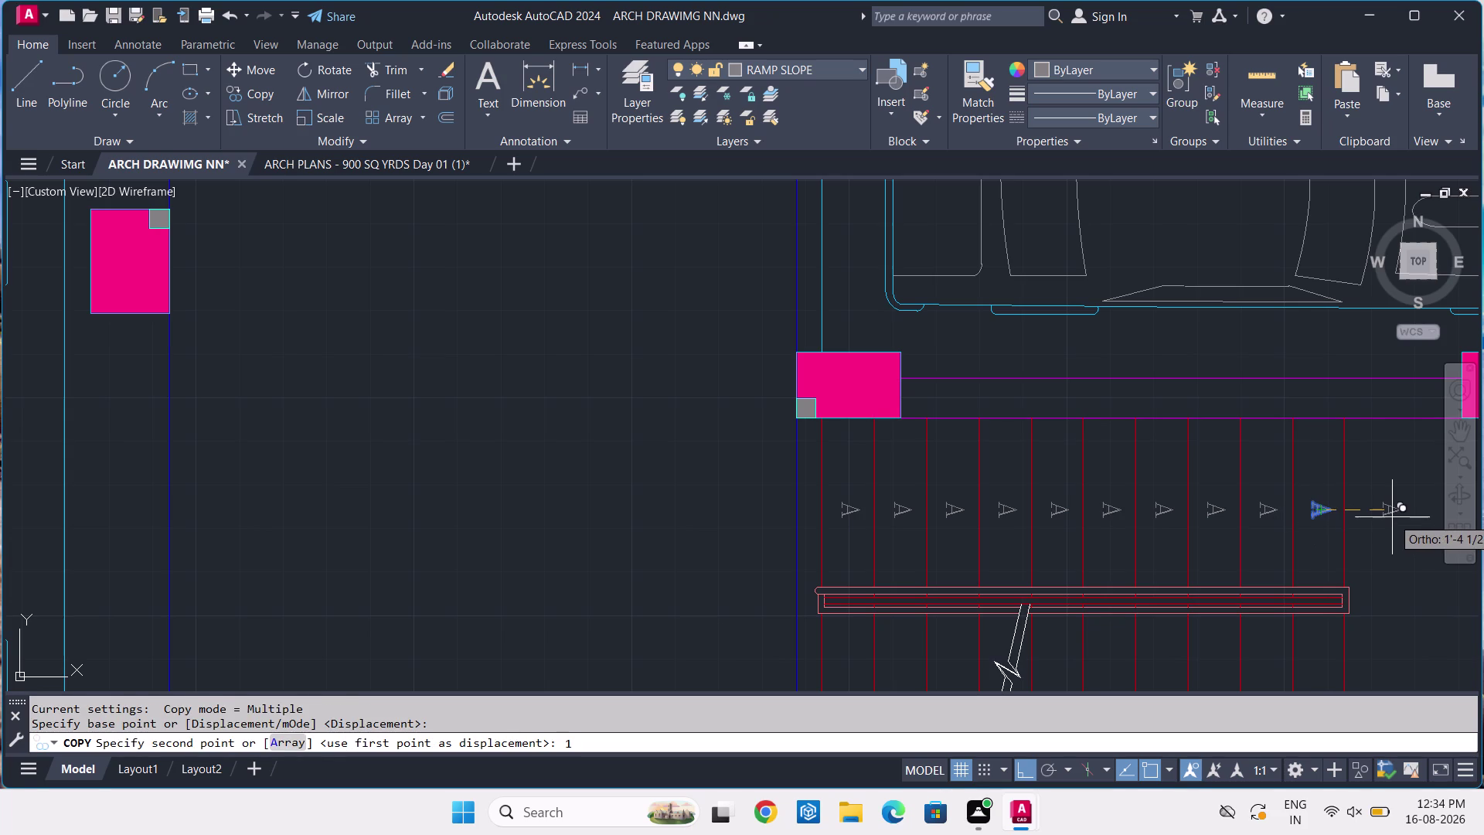
key(apostrophe)
key(Return)
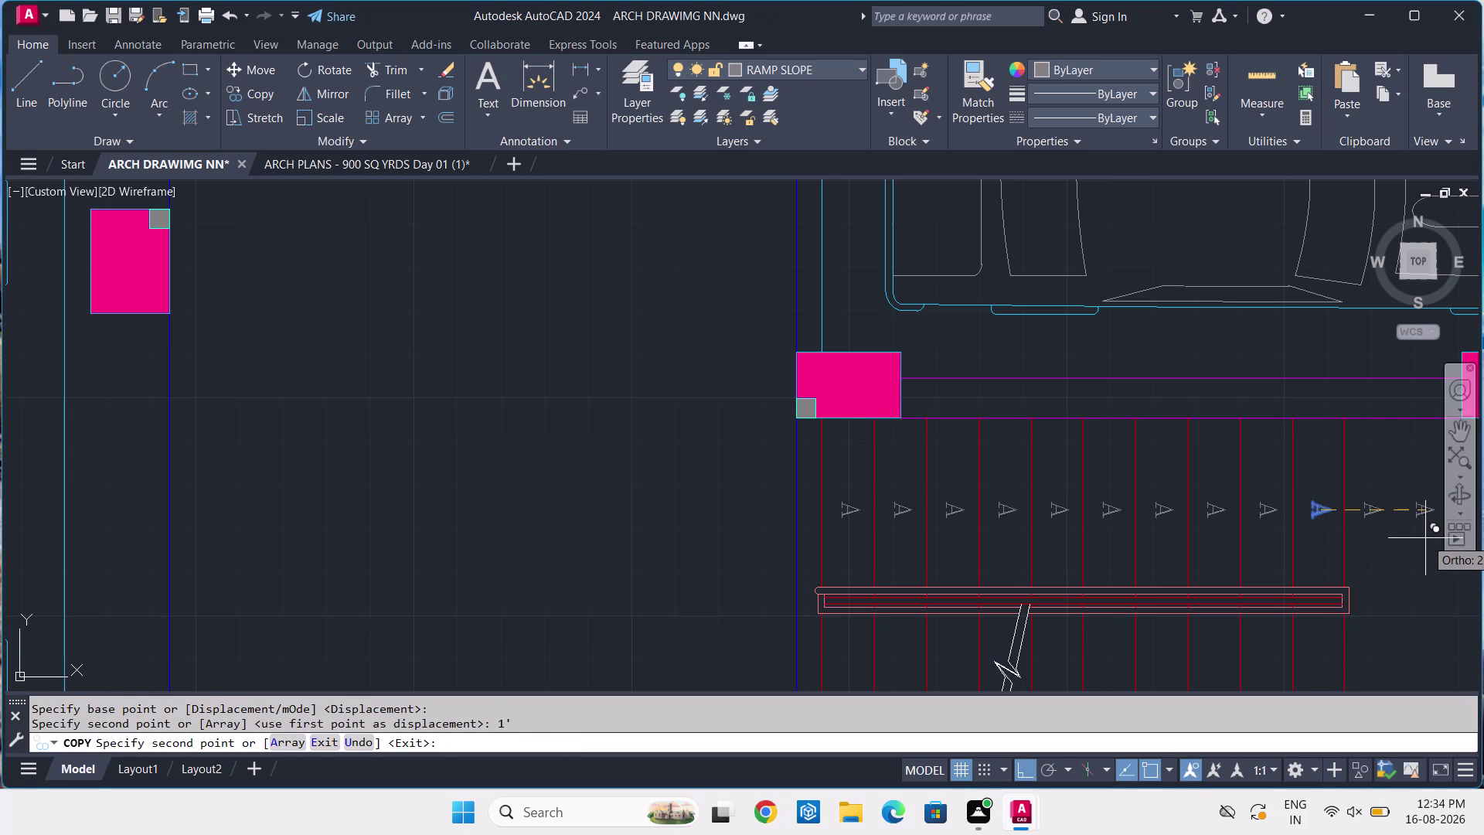
key(Return)
scroll(down, 3)
middle_drag(1315, 619, 1309, 587)
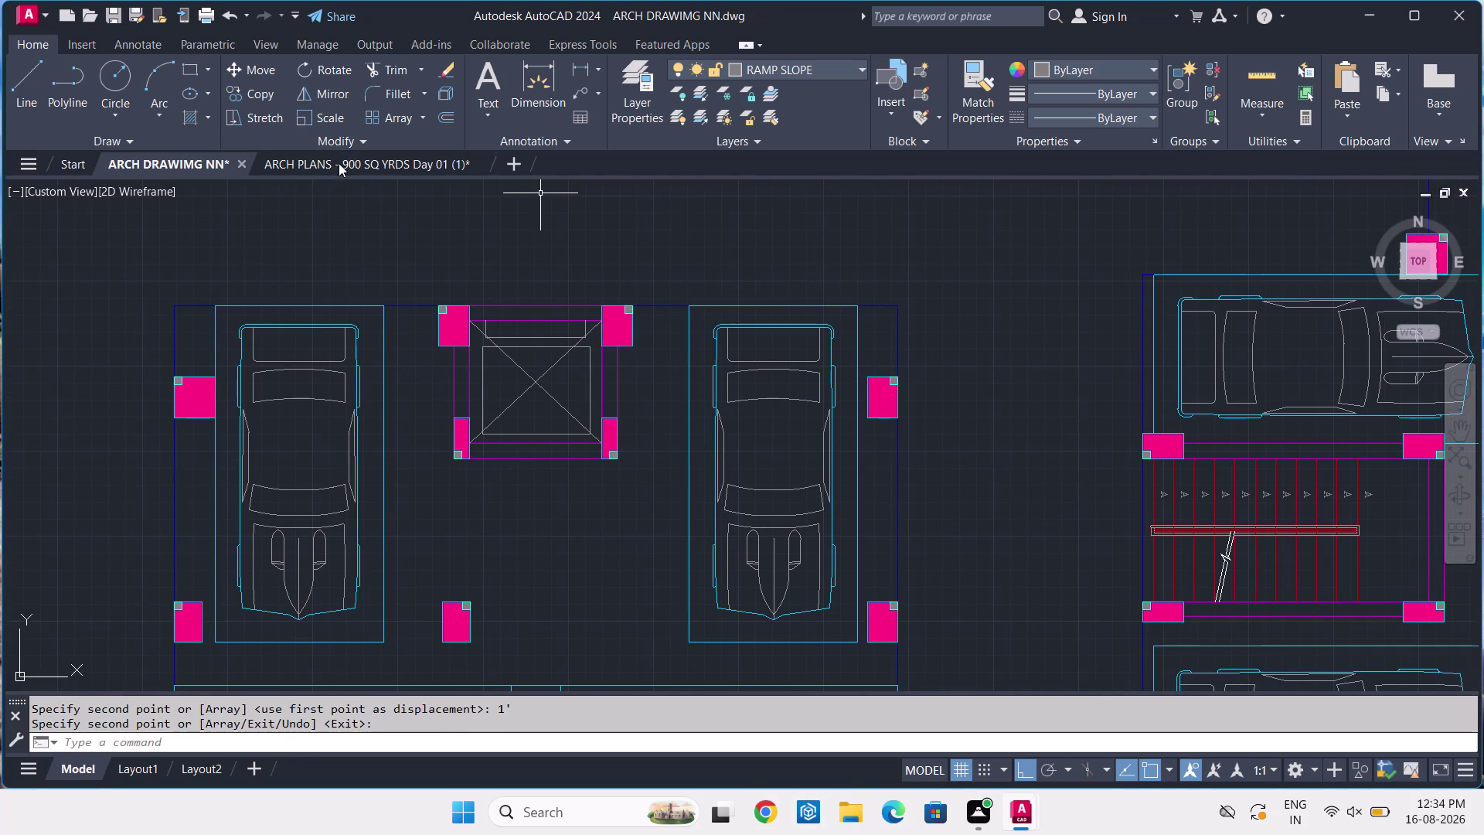
click(327, 161)
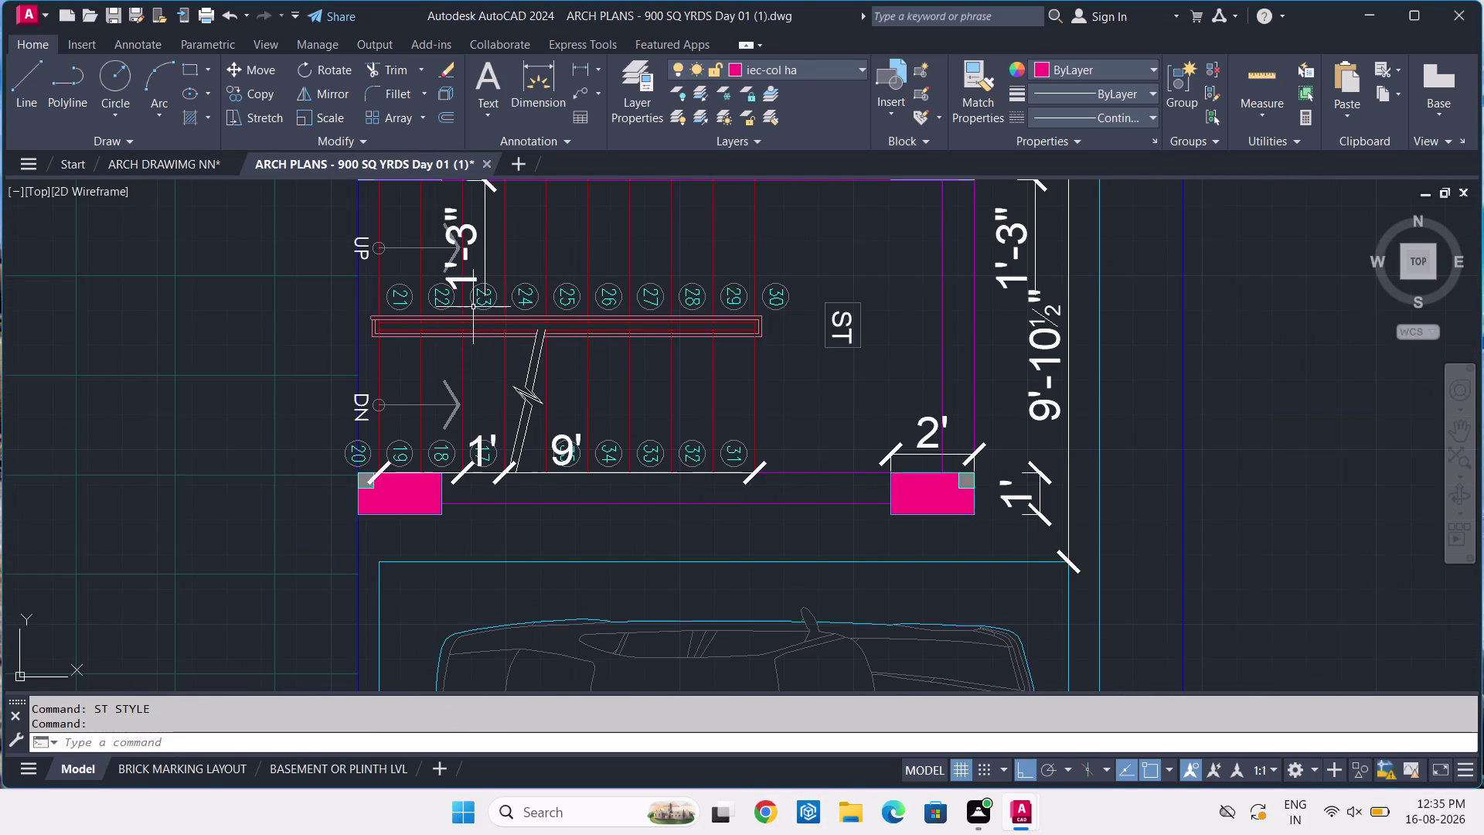
middle_drag(474, 307, 478, 406)
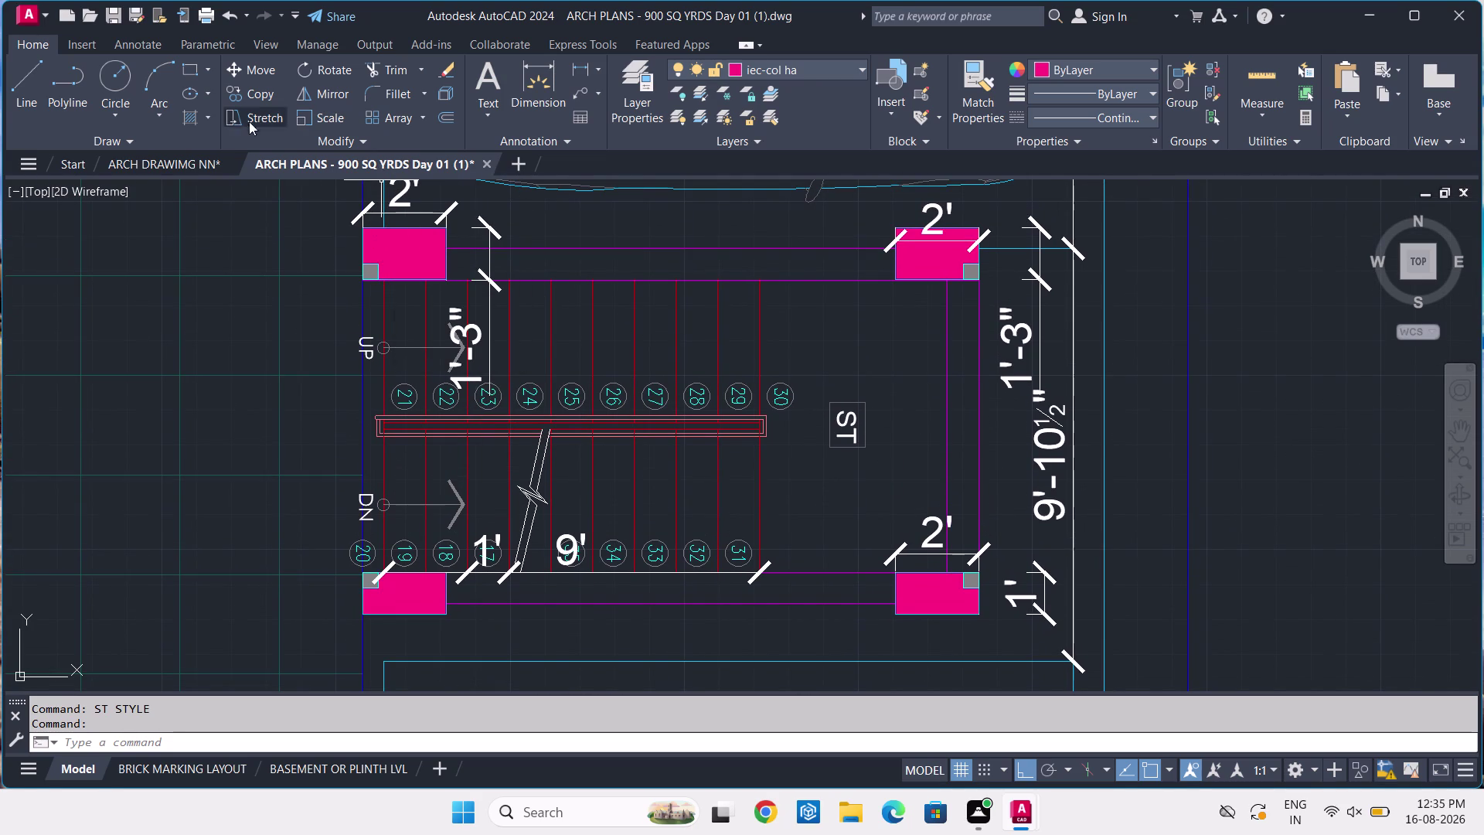
click(189, 162)
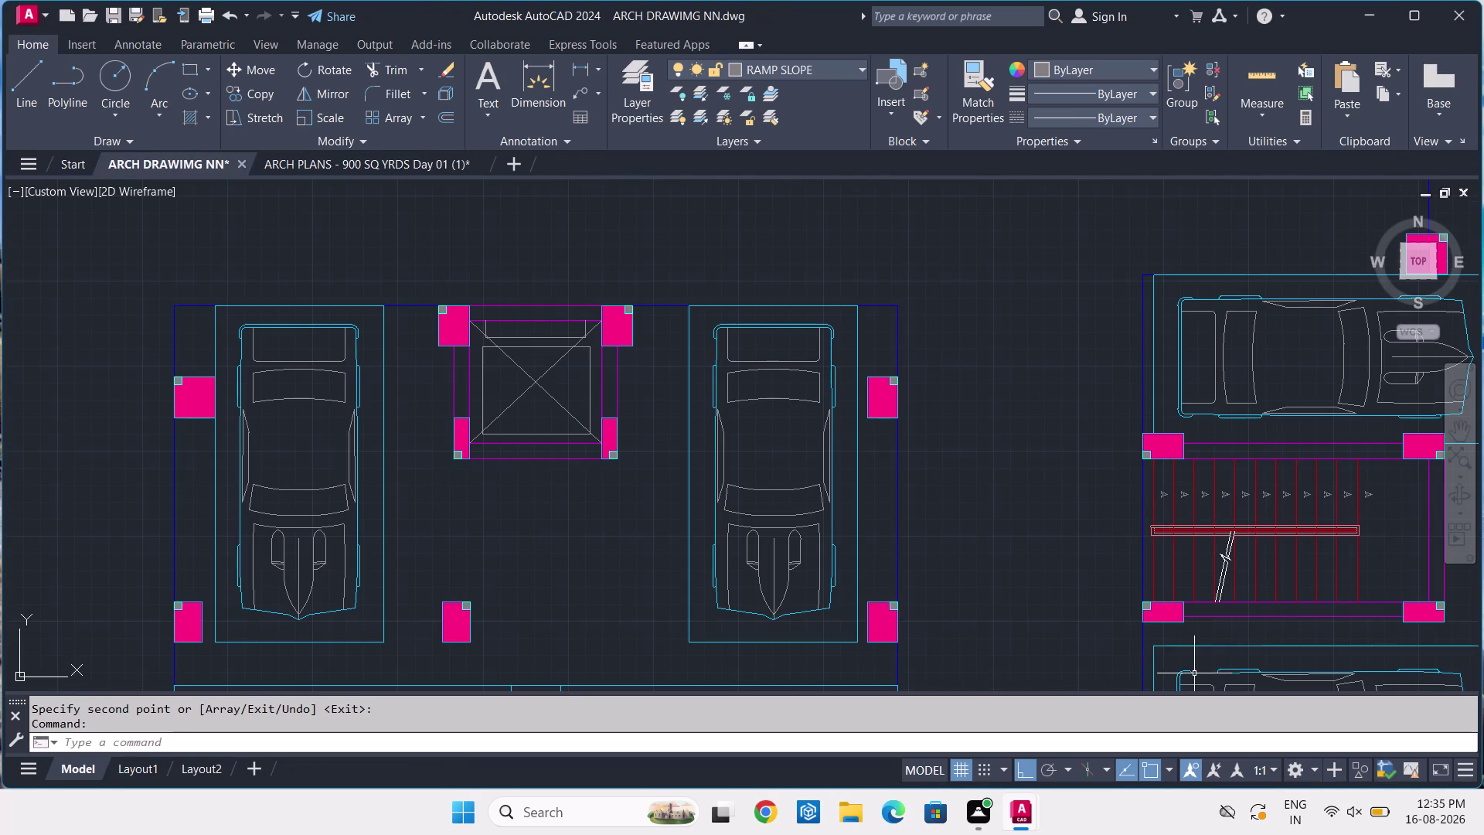
scroll(up, 3)
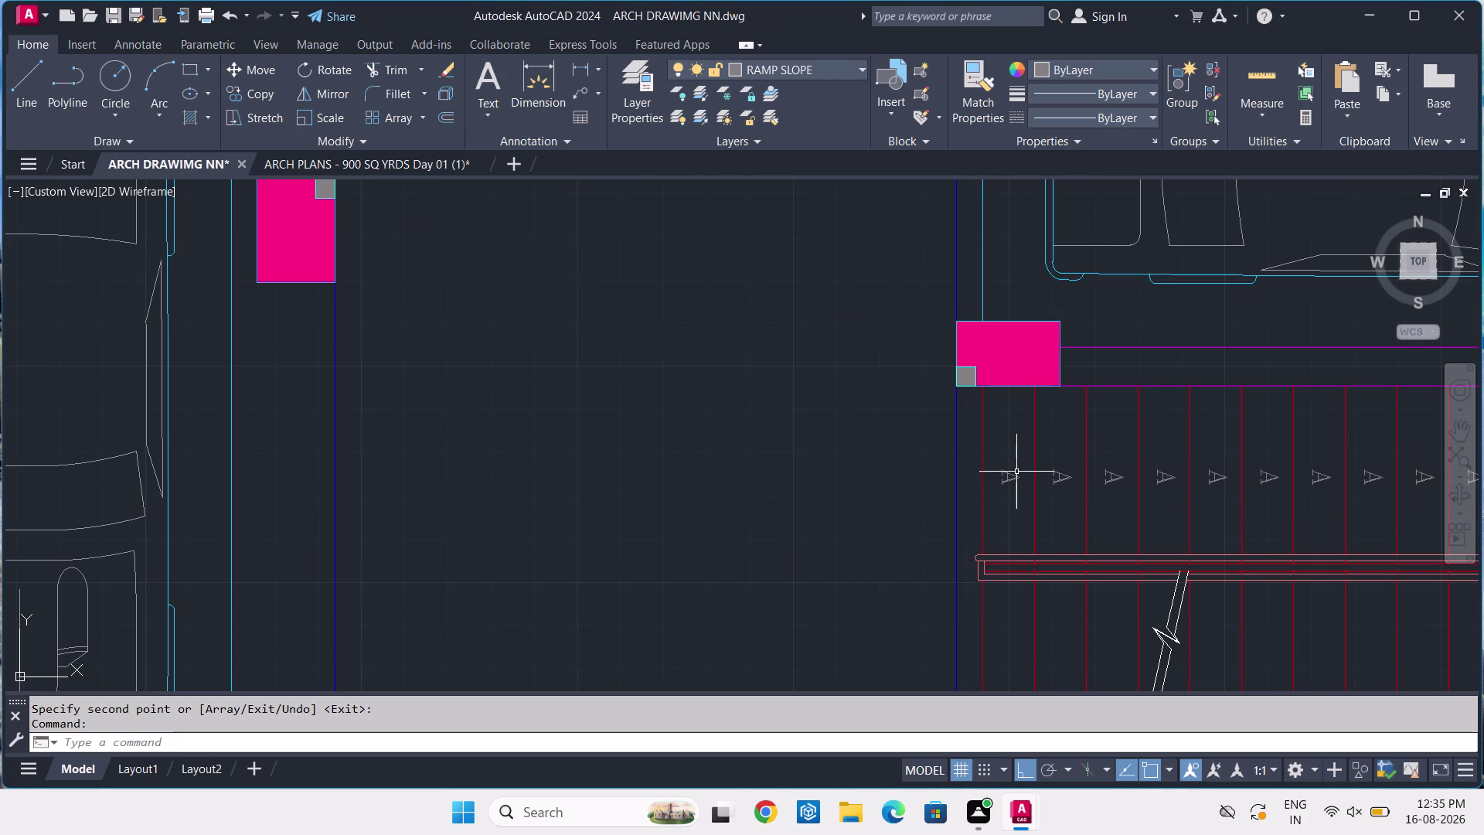
Select the first five arrow markers on the upper ramp run.
click(1012, 475)
click(1070, 478)
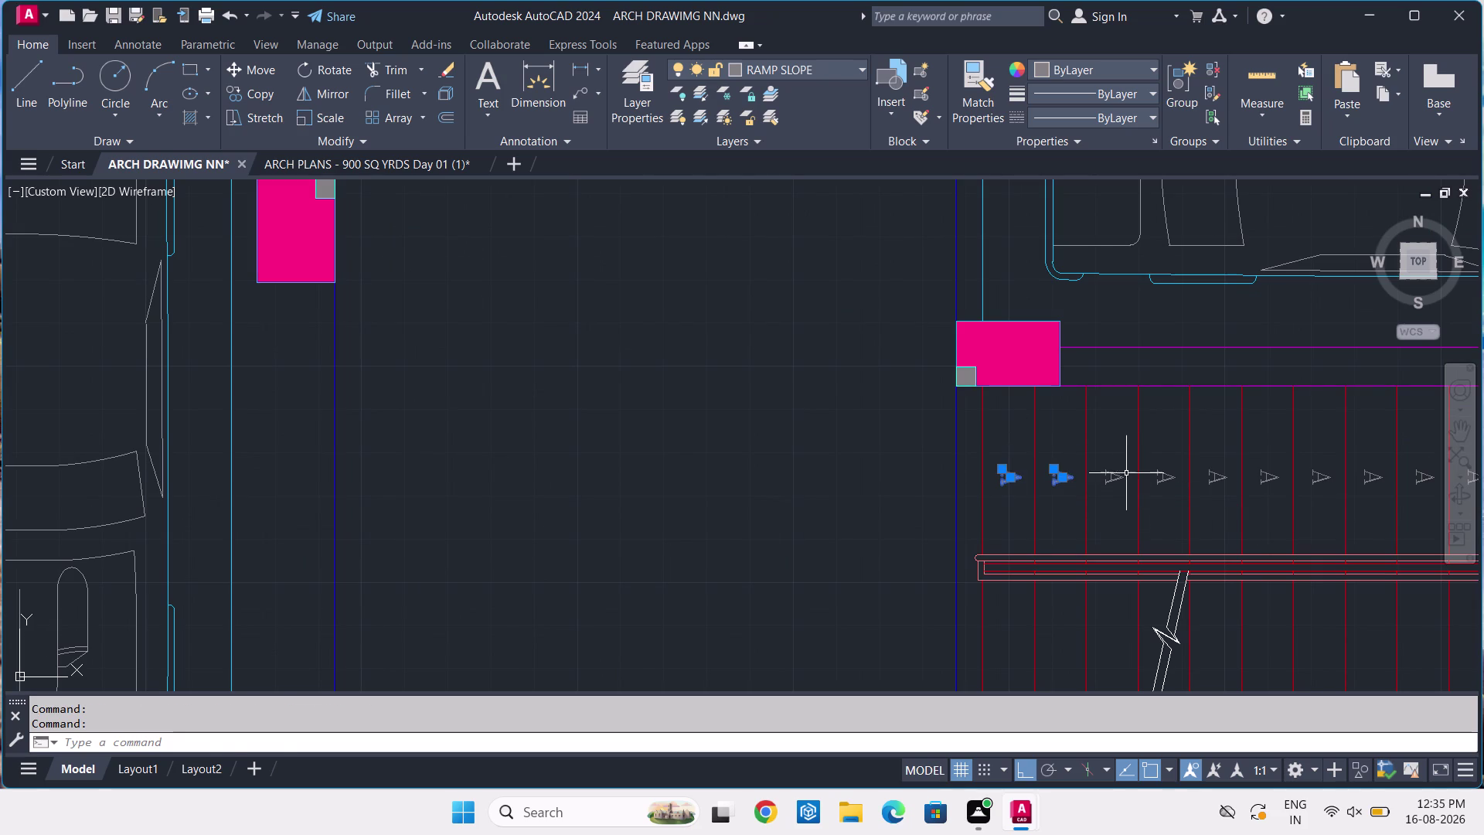
click(1124, 472)
click(1112, 484)
click(1171, 476)
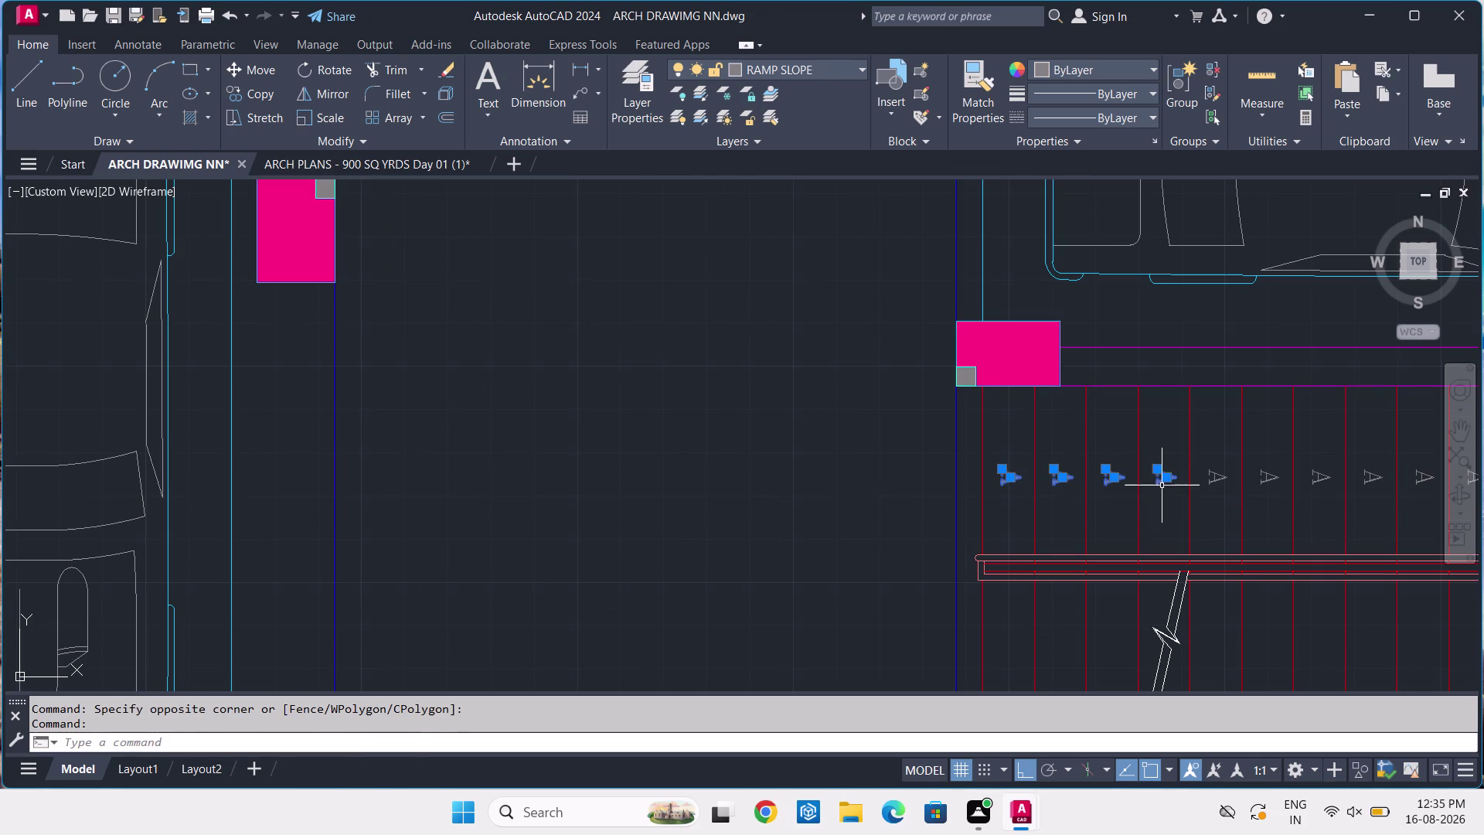
click(1228, 472)
click(1209, 486)
click(1279, 472)
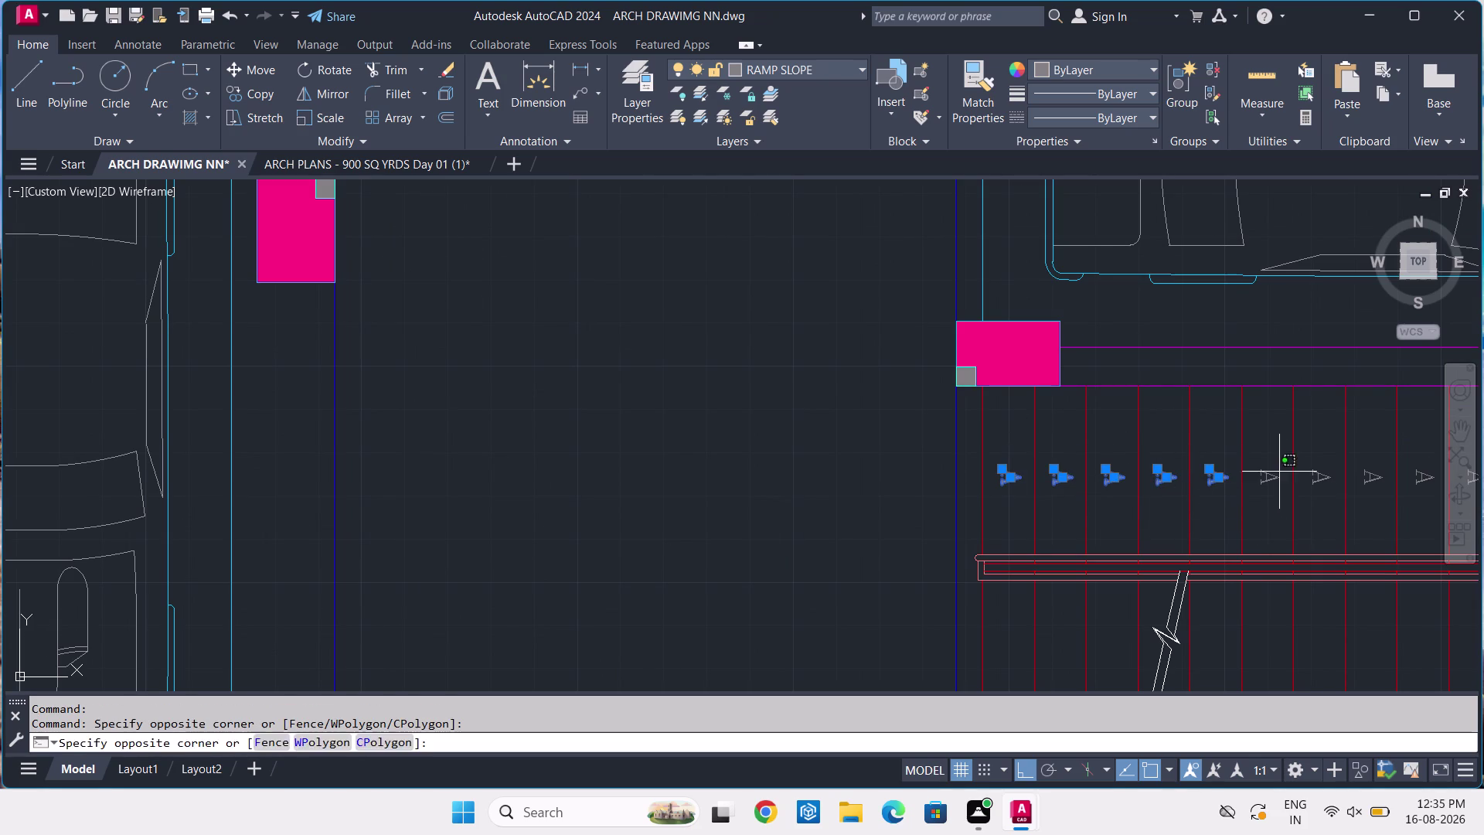
click(1265, 478)
click(1326, 475)
Pan along the ramp and add the remaining arrow markers to the selection.
scroll(down, 3)
middle_drag(1344, 497, 1014, 494)
scroll(down, 3)
scroll(up, 3)
click(920, 531)
click(907, 558)
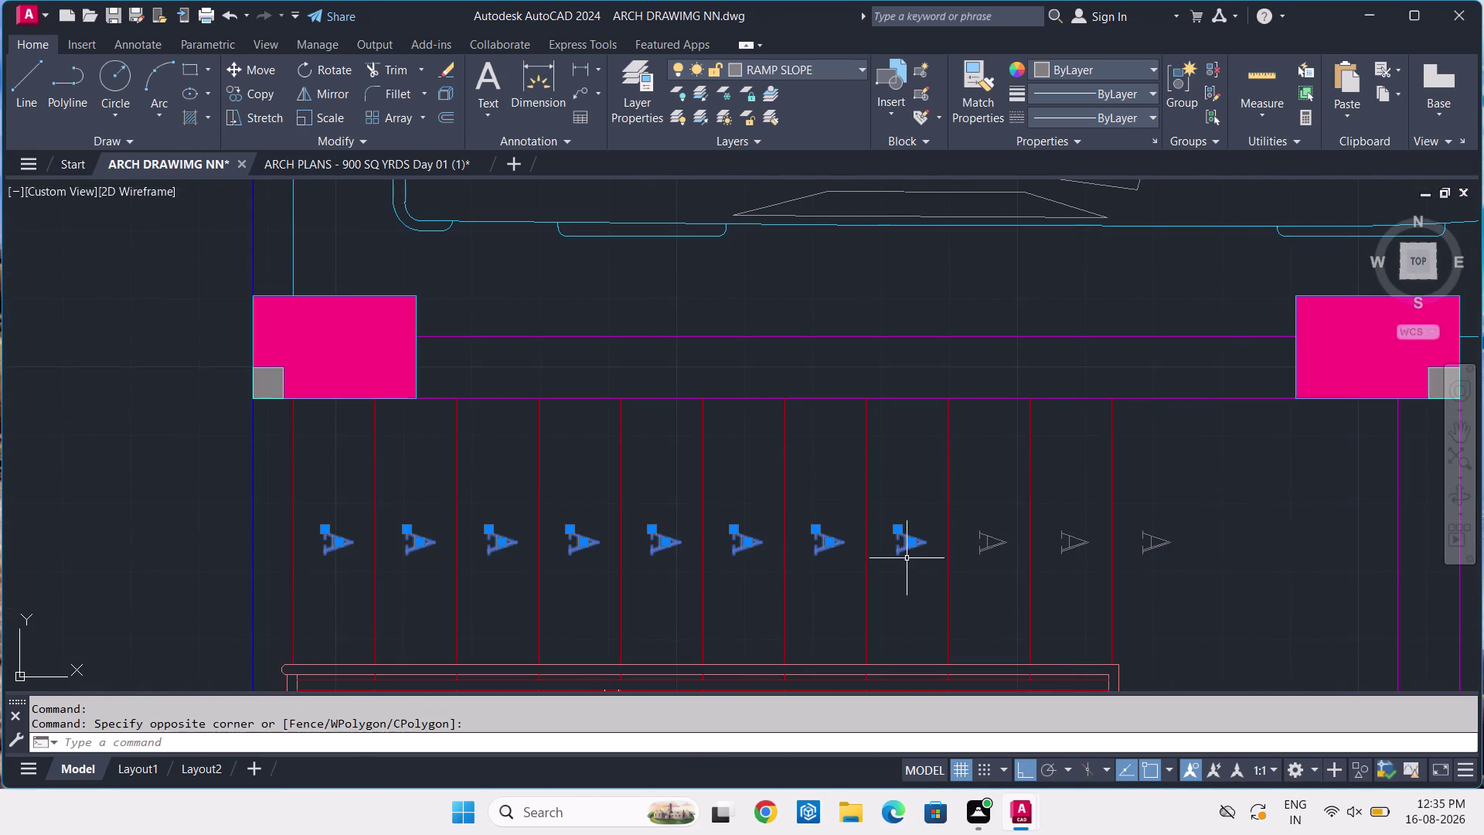
click(1000, 531)
click(985, 560)
click(1091, 533)
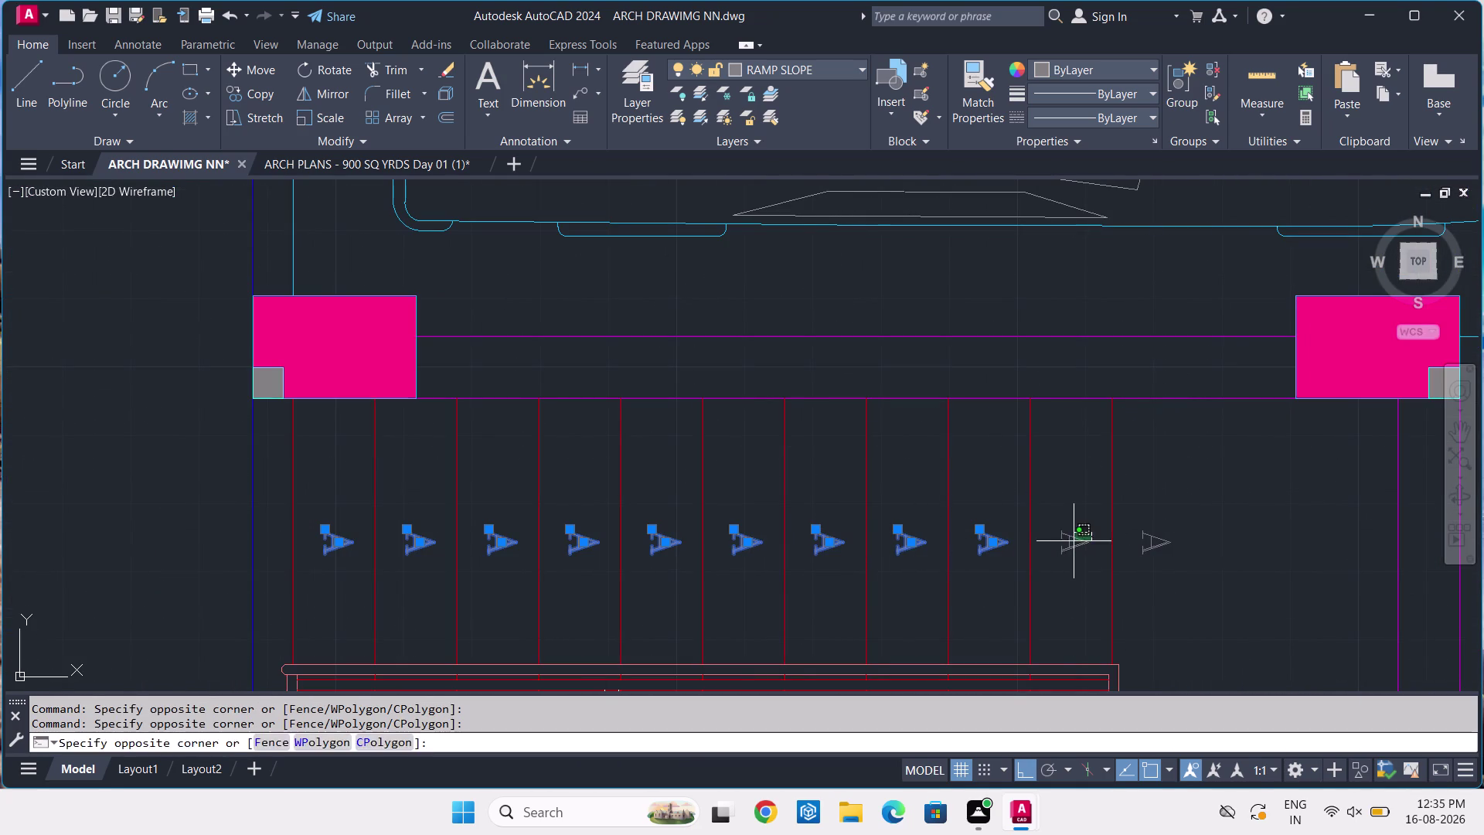
click(1072, 542)
click(1182, 521)
click(1169, 563)
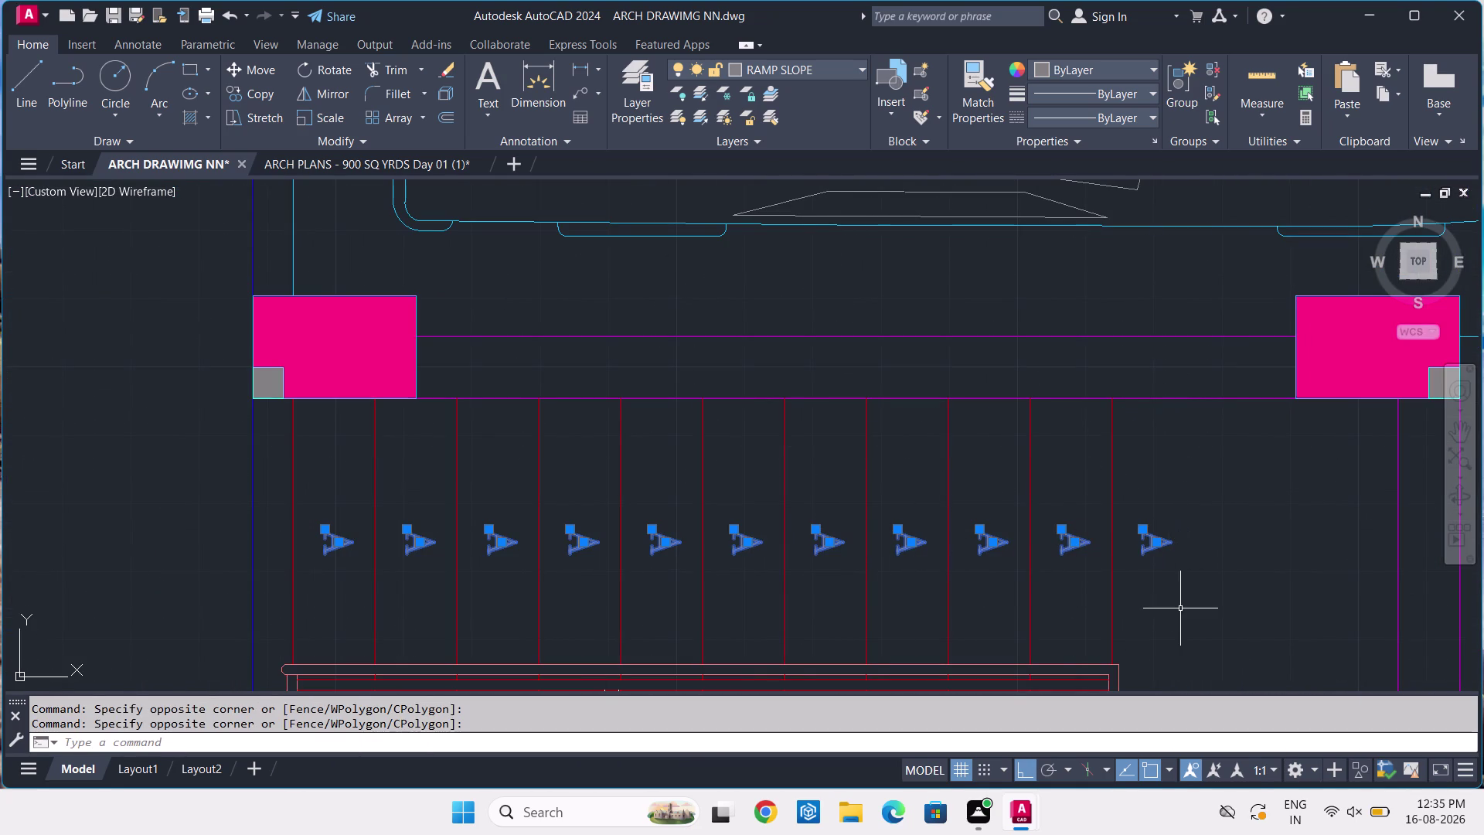
Move the eleven markers 10½" straight down and select the row's right-end marker.
key(m)
key(space)
click(1163, 537)
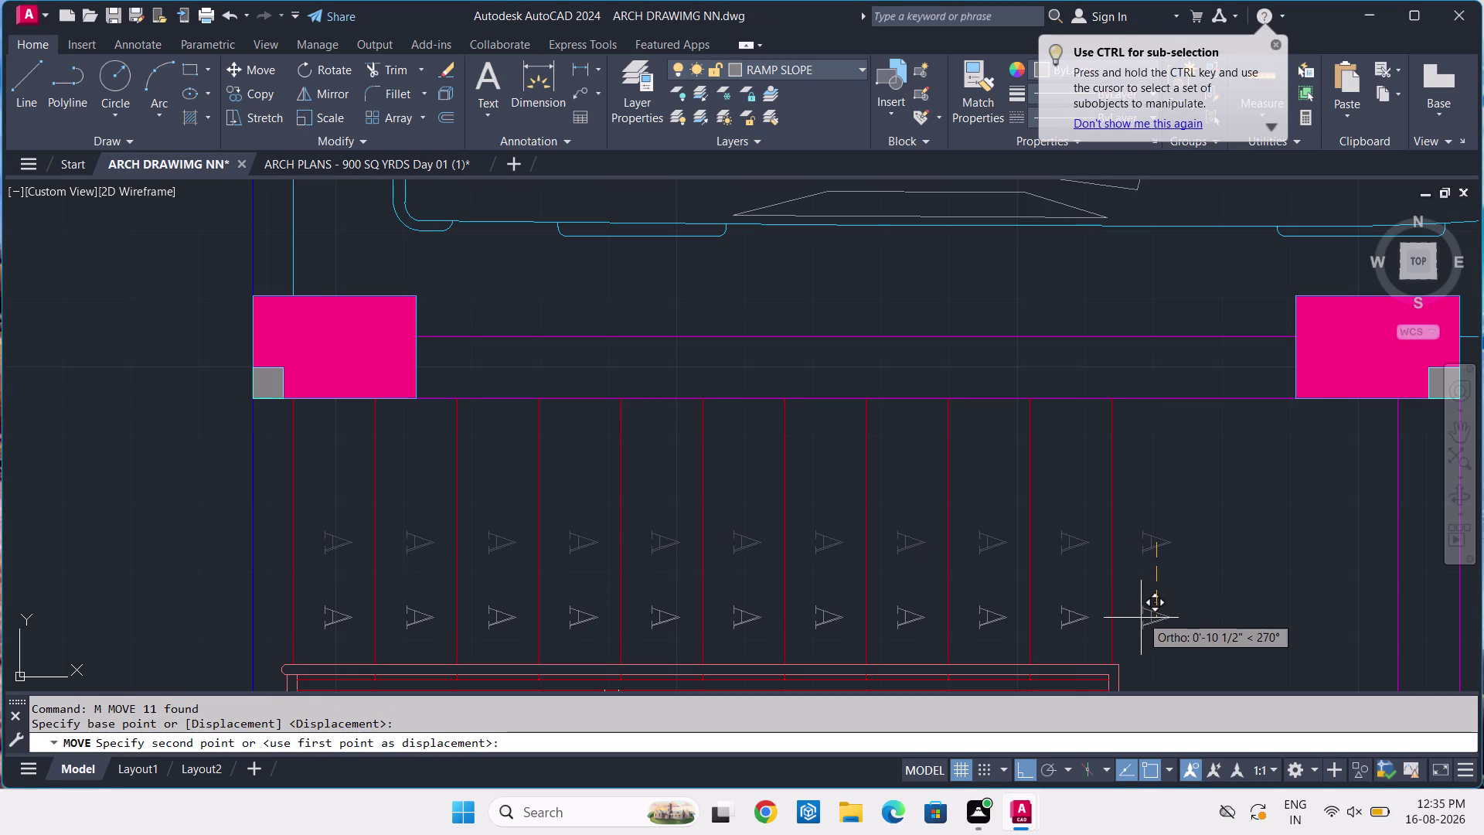
click(1141, 626)
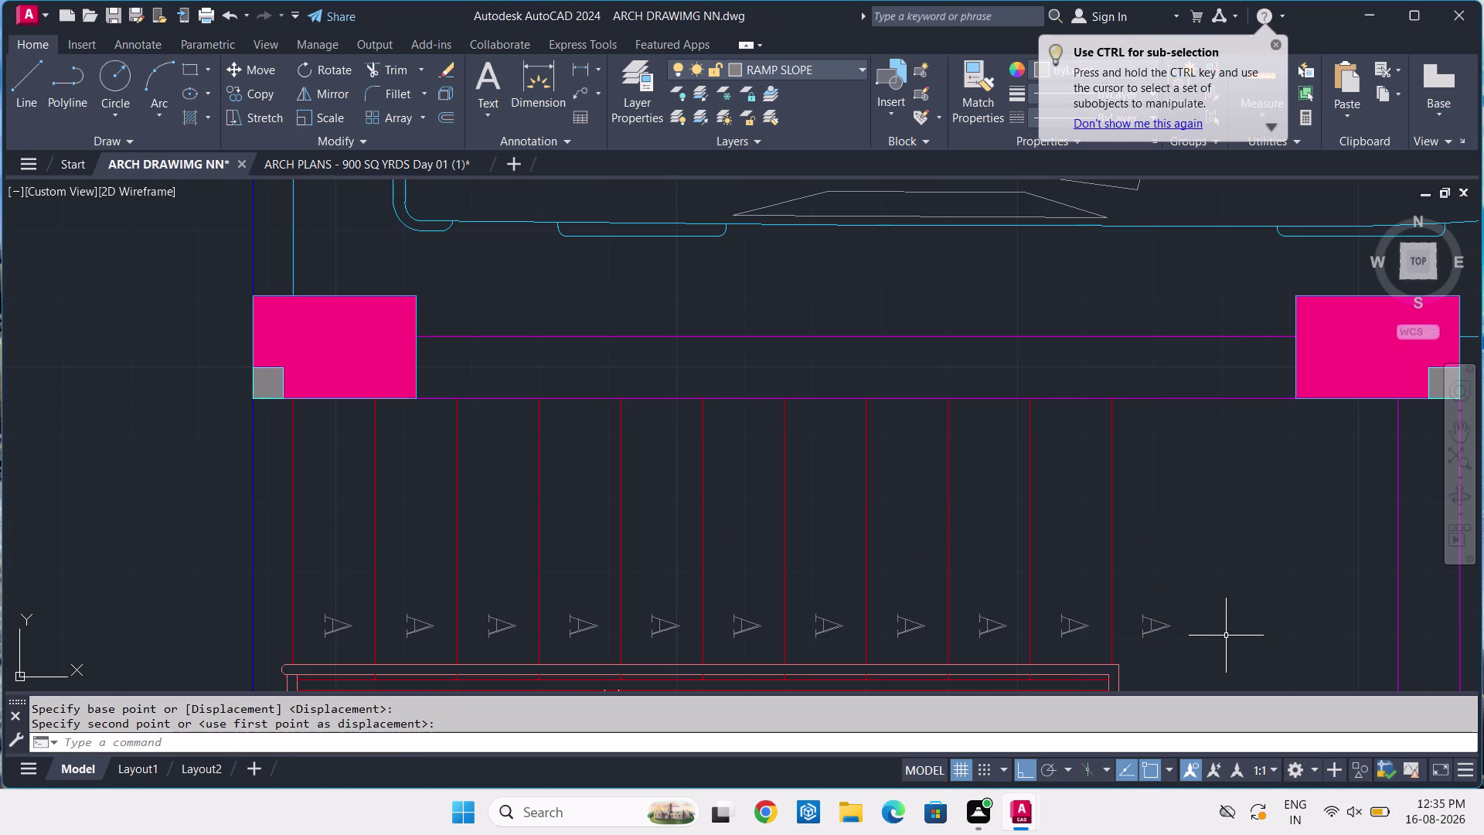
middle_drag(1228, 629, 1251, 543)
click(1188, 539)
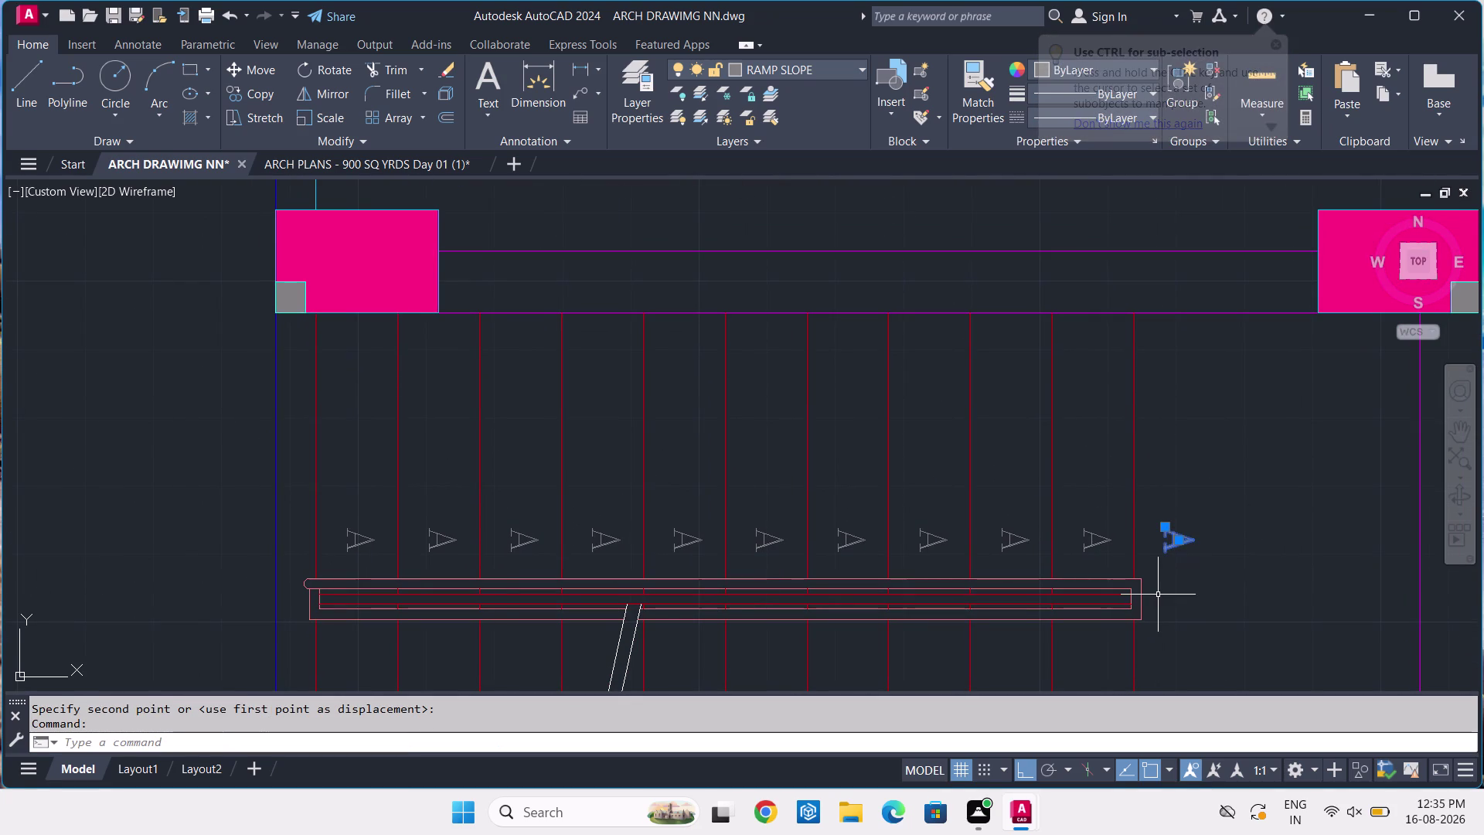
Copy the A marker with Ortho on down onto the lower ramp run.
key(c)
key(o)
key(space)
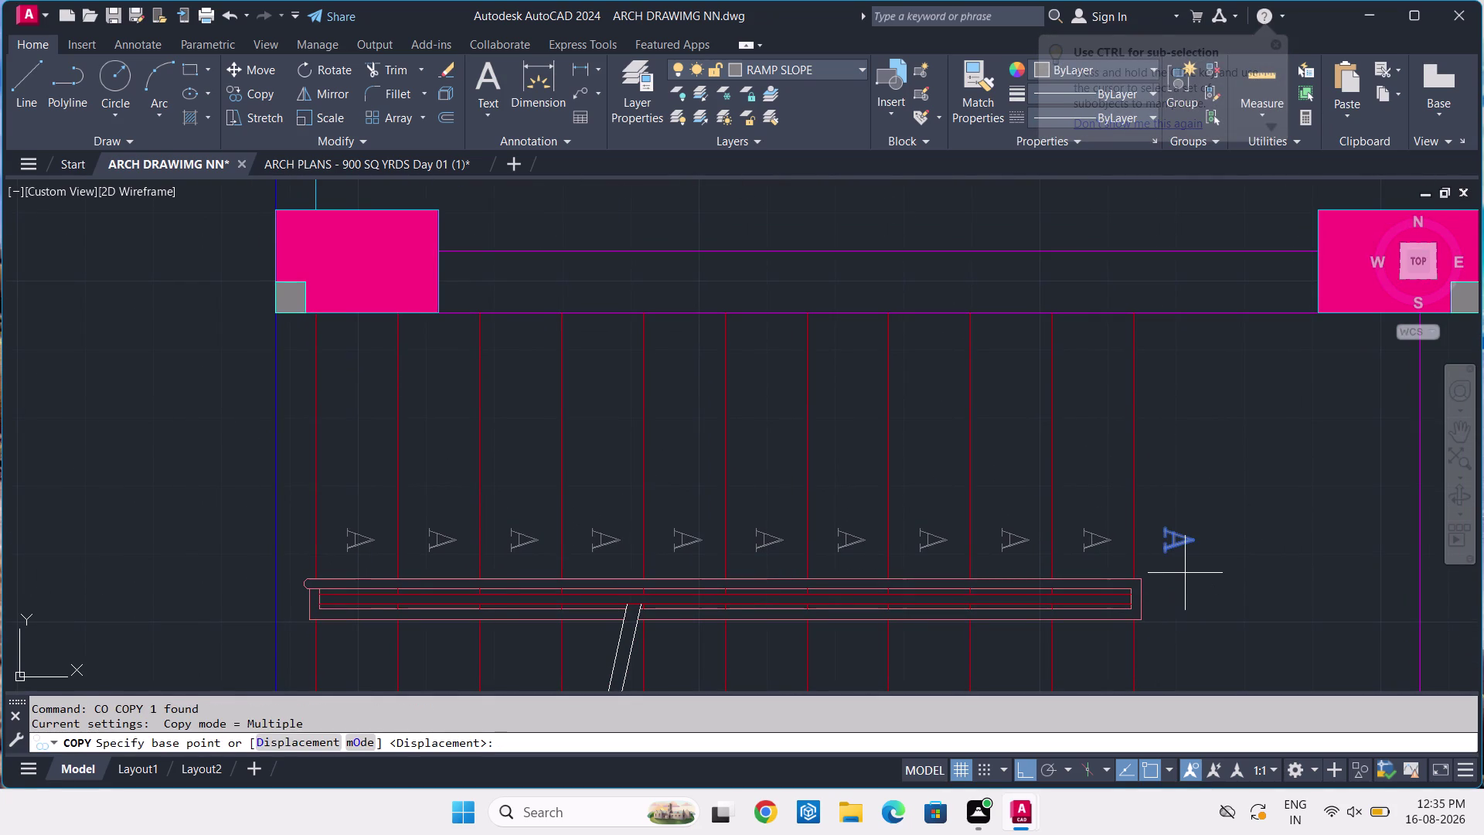
key(F8)
click(1174, 543)
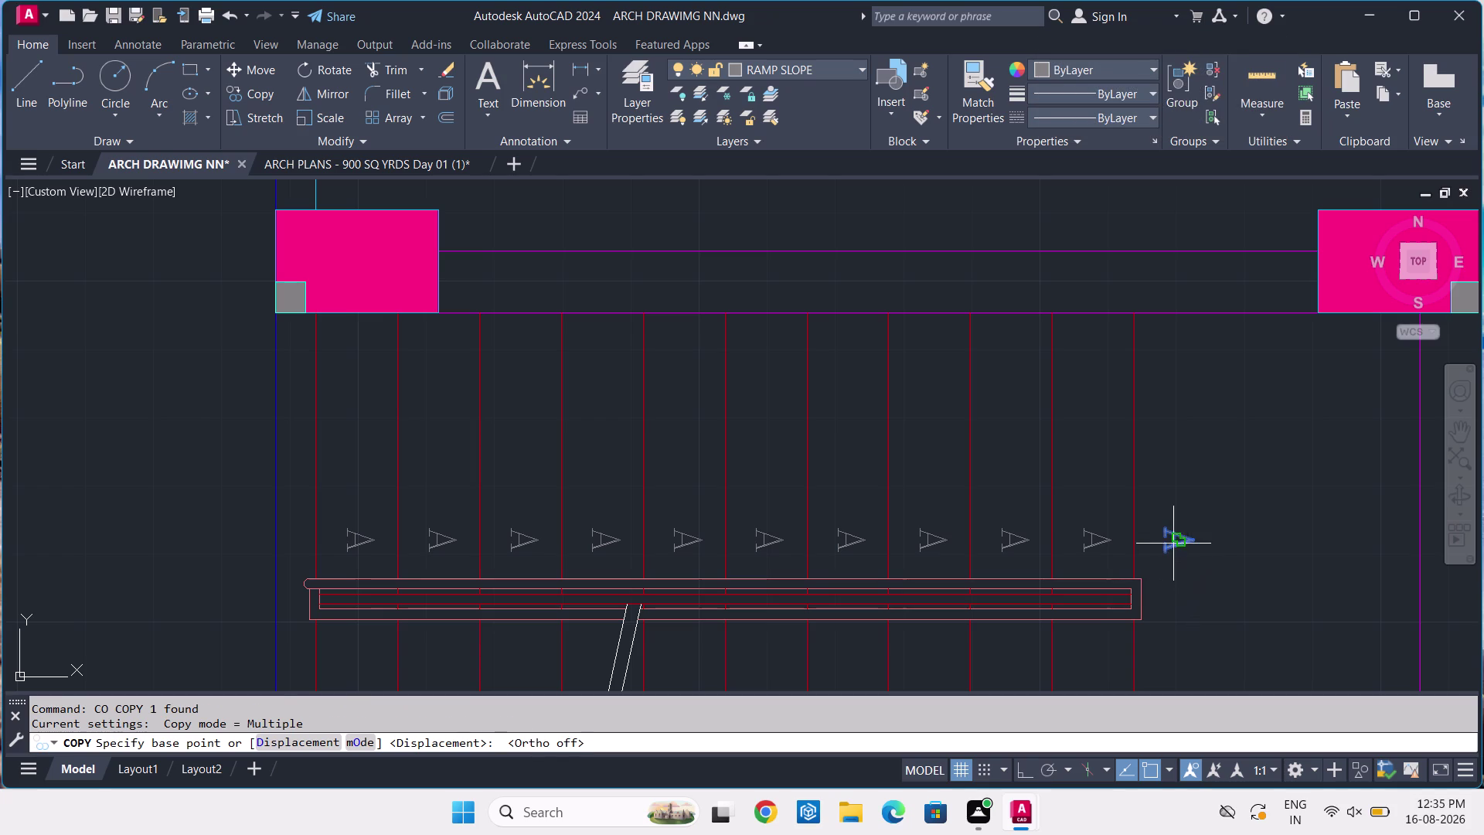
scroll(down, 3)
middle_drag(1029, 582, 1107, 523)
scroll(up, 3)
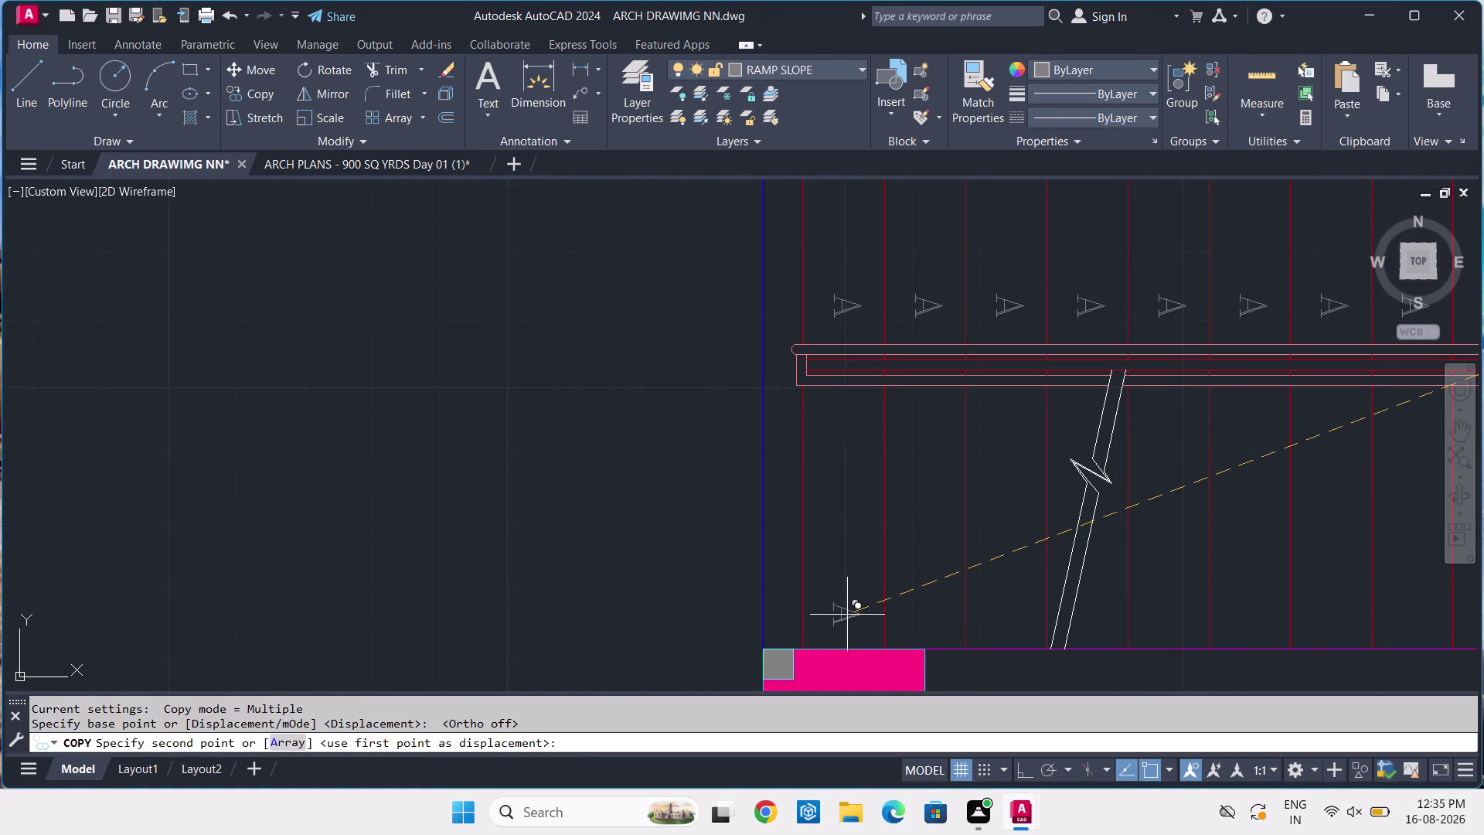
click(848, 615)
key(Escape)
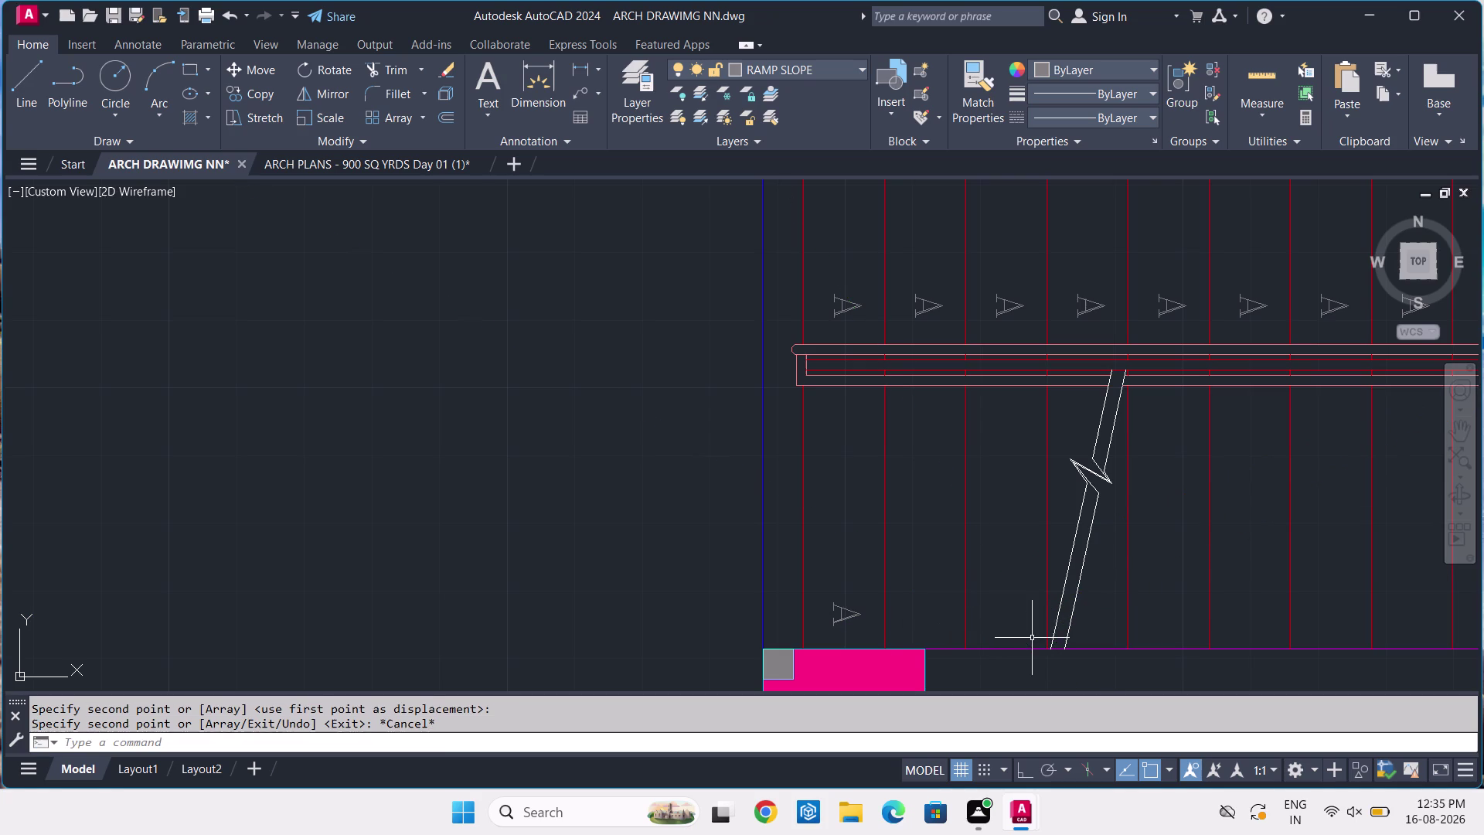
Copy the new marker as an array of 3 items at 1' spacing.
scroll(up, 3)
click(857, 609)
click(816, 632)
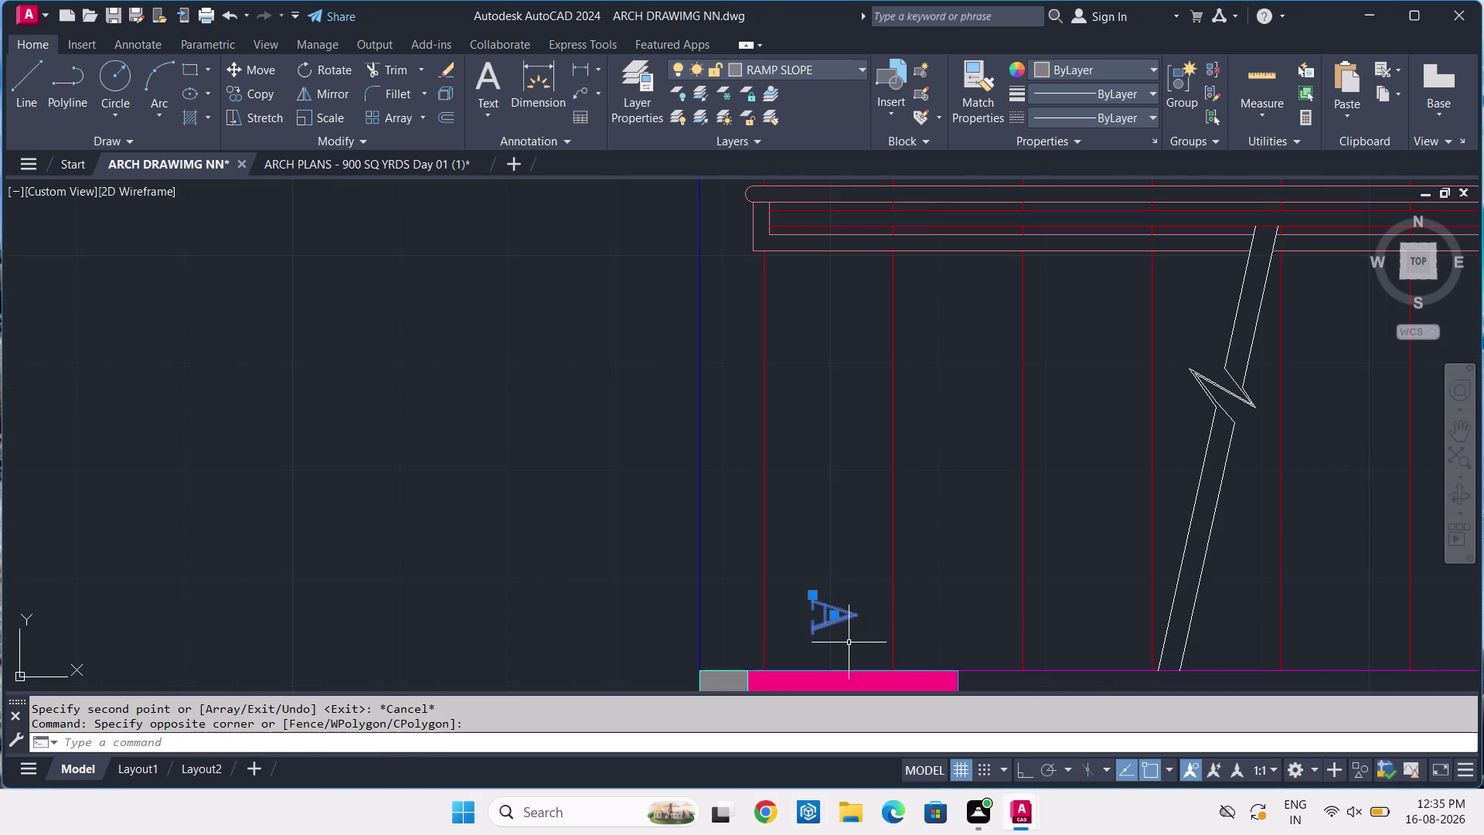
key(c)
key(o)
key(space)
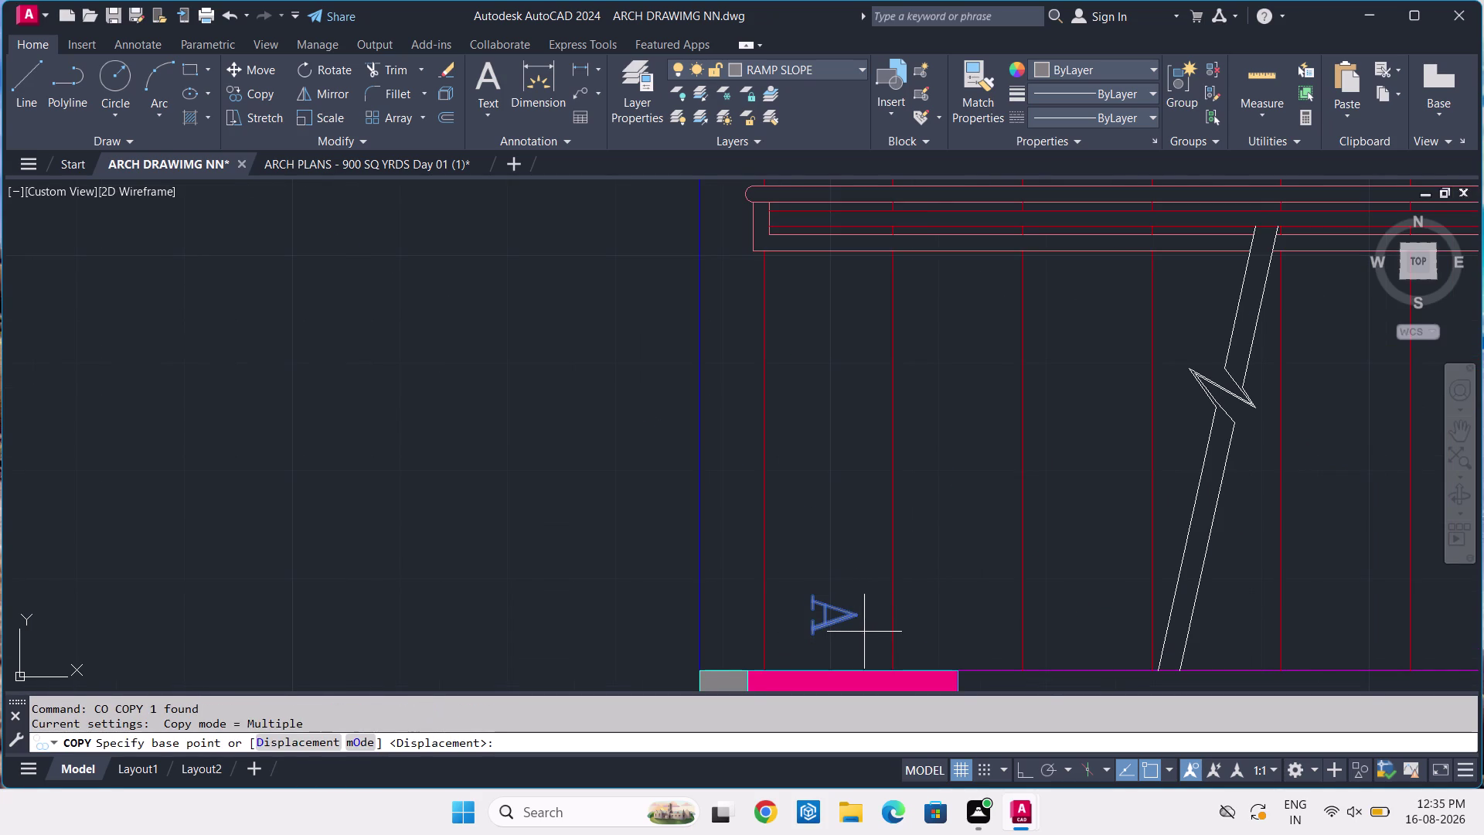
click(808, 629)
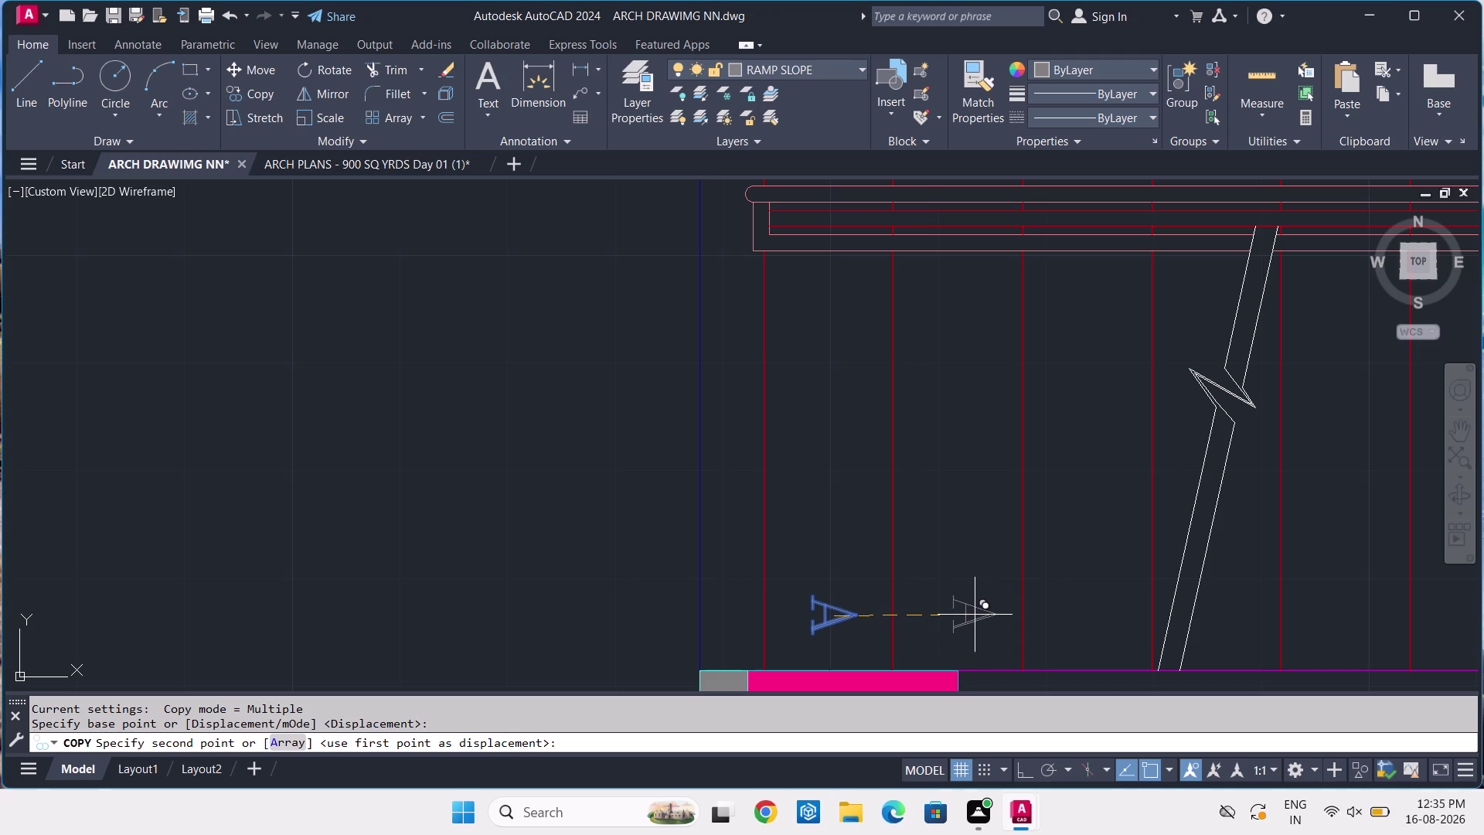
key(F8)
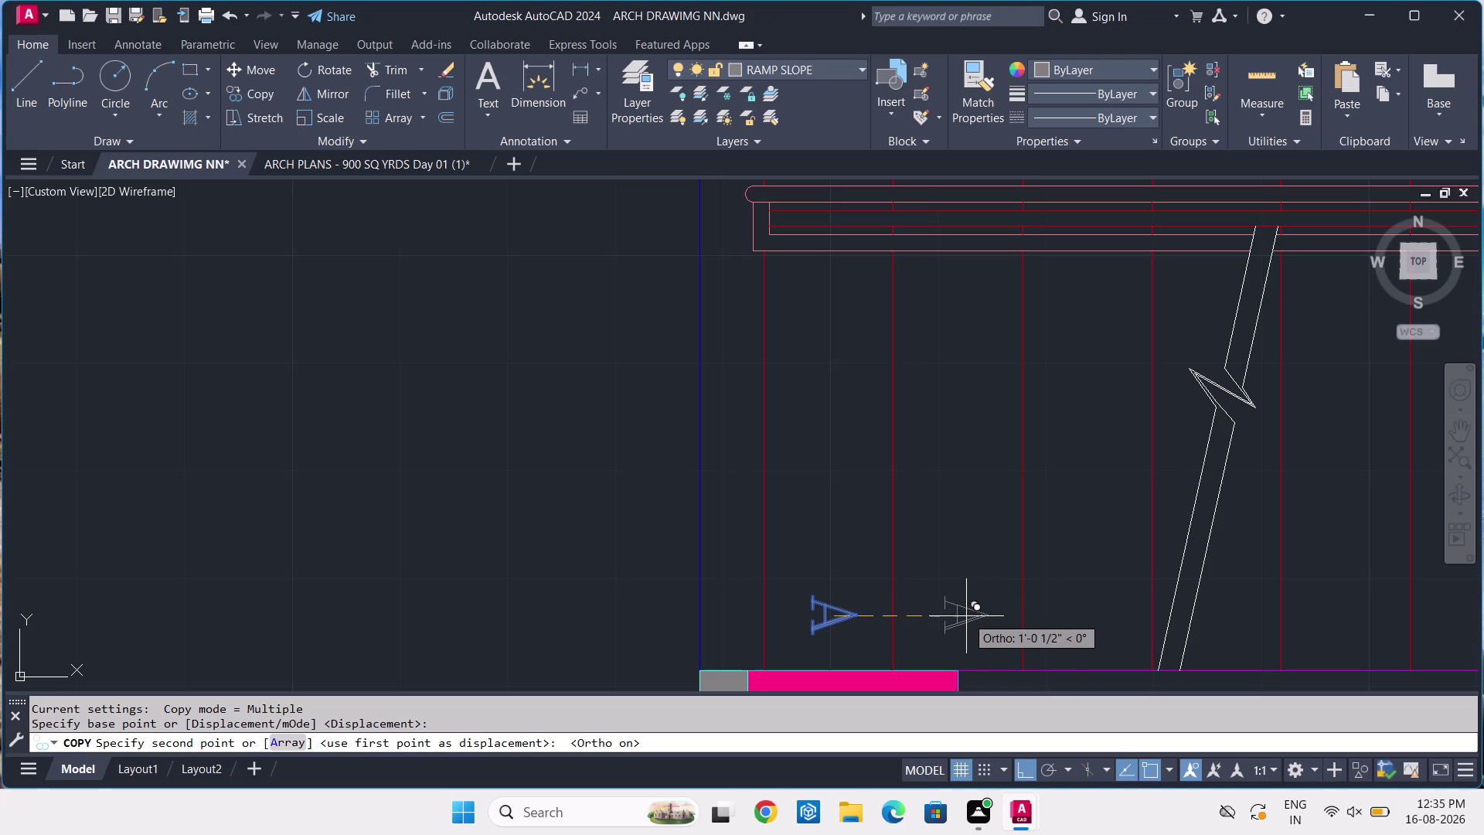
key(a)
key(space)
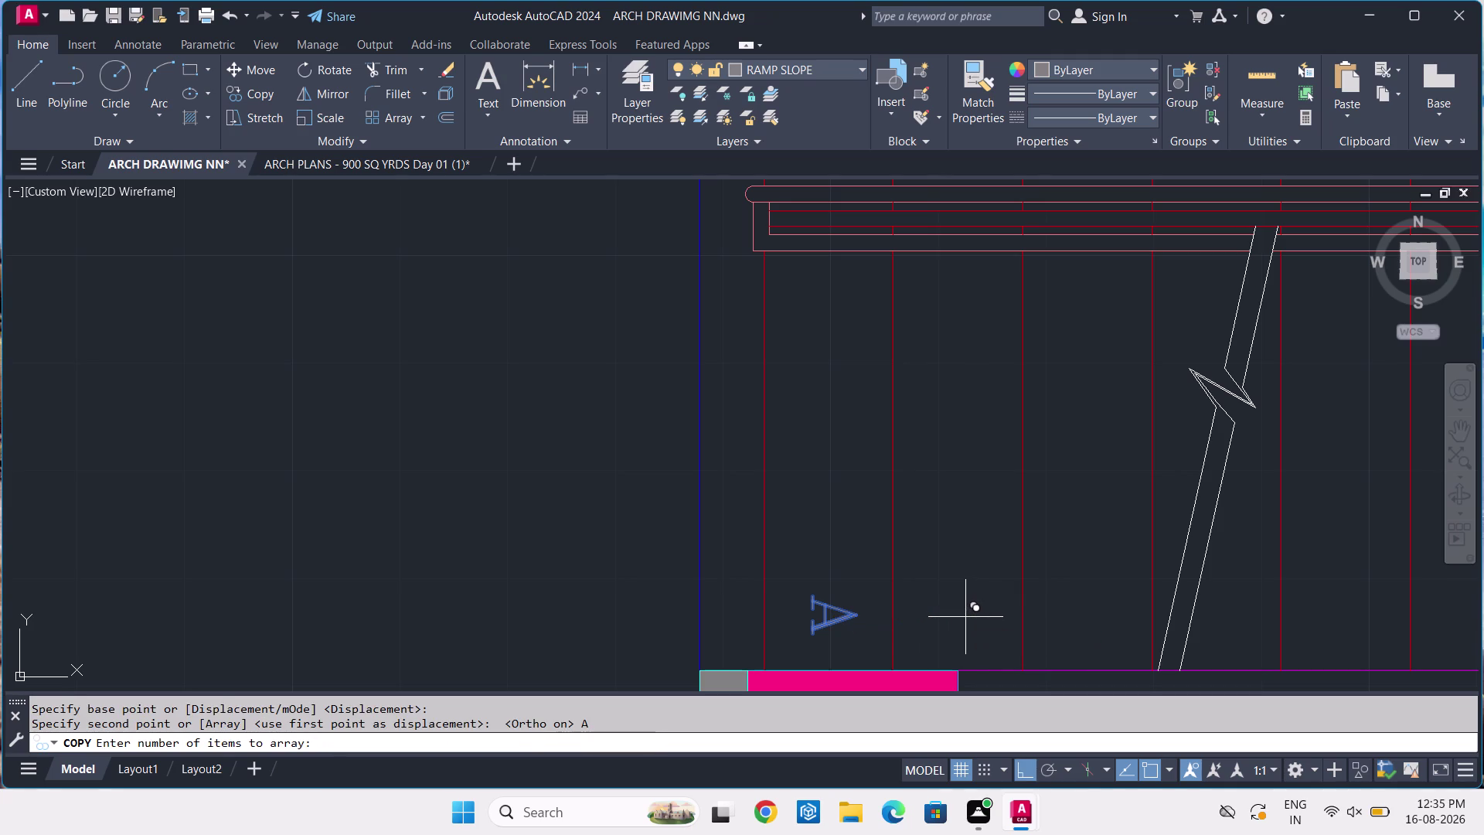
key(3)
key(Return)
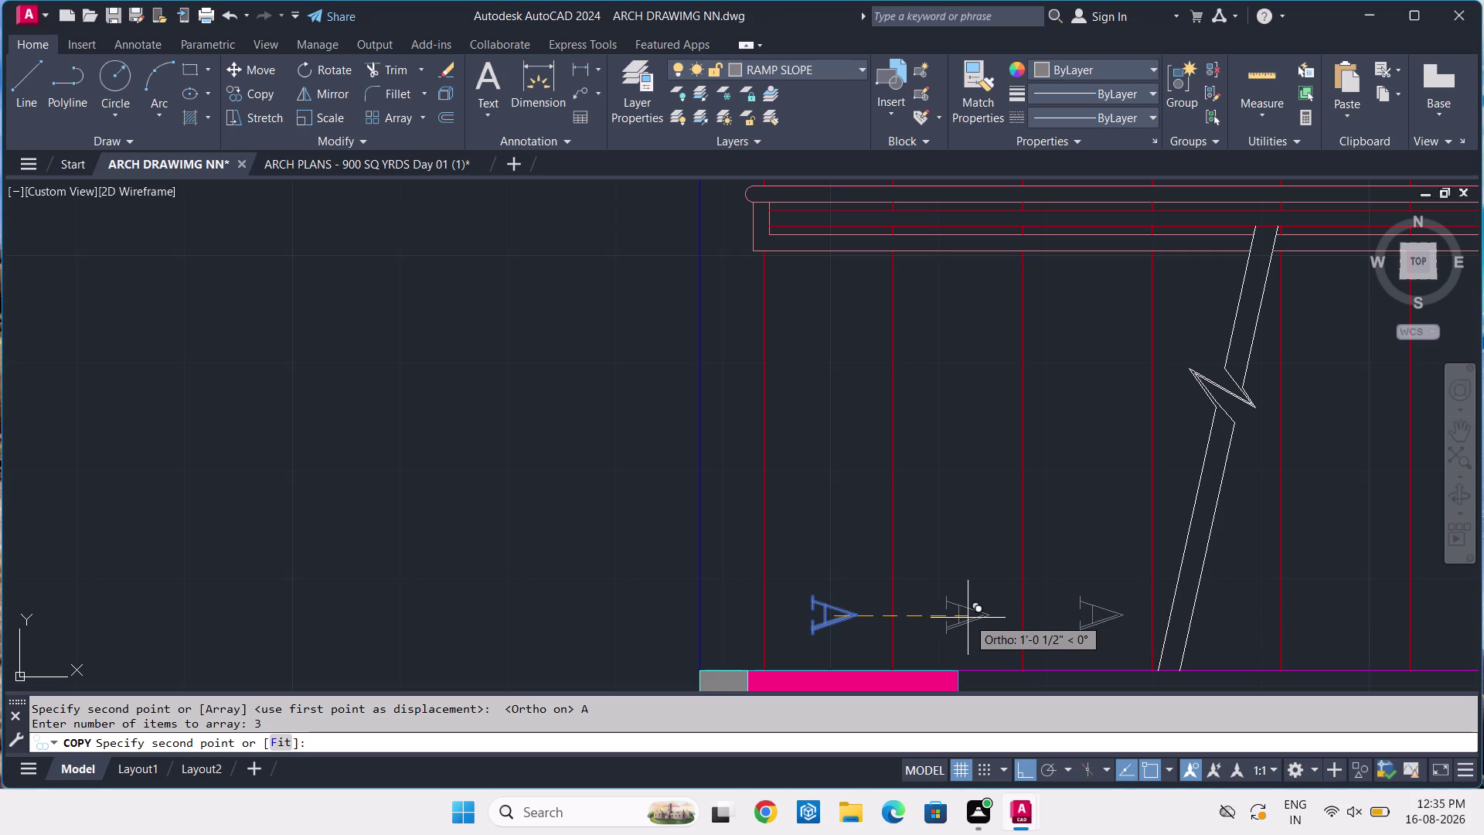
text(1)
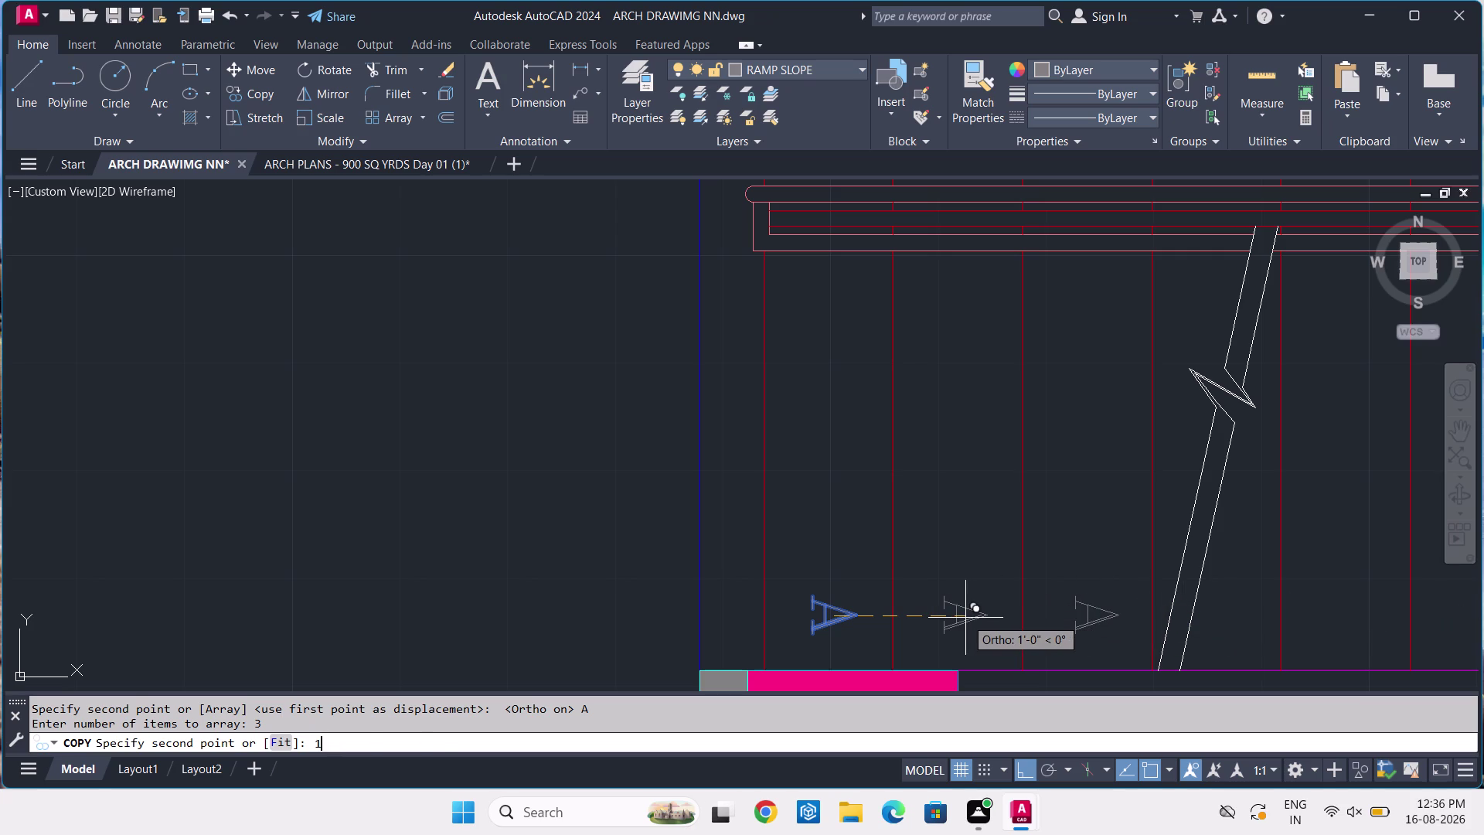
text(')
key(Return)
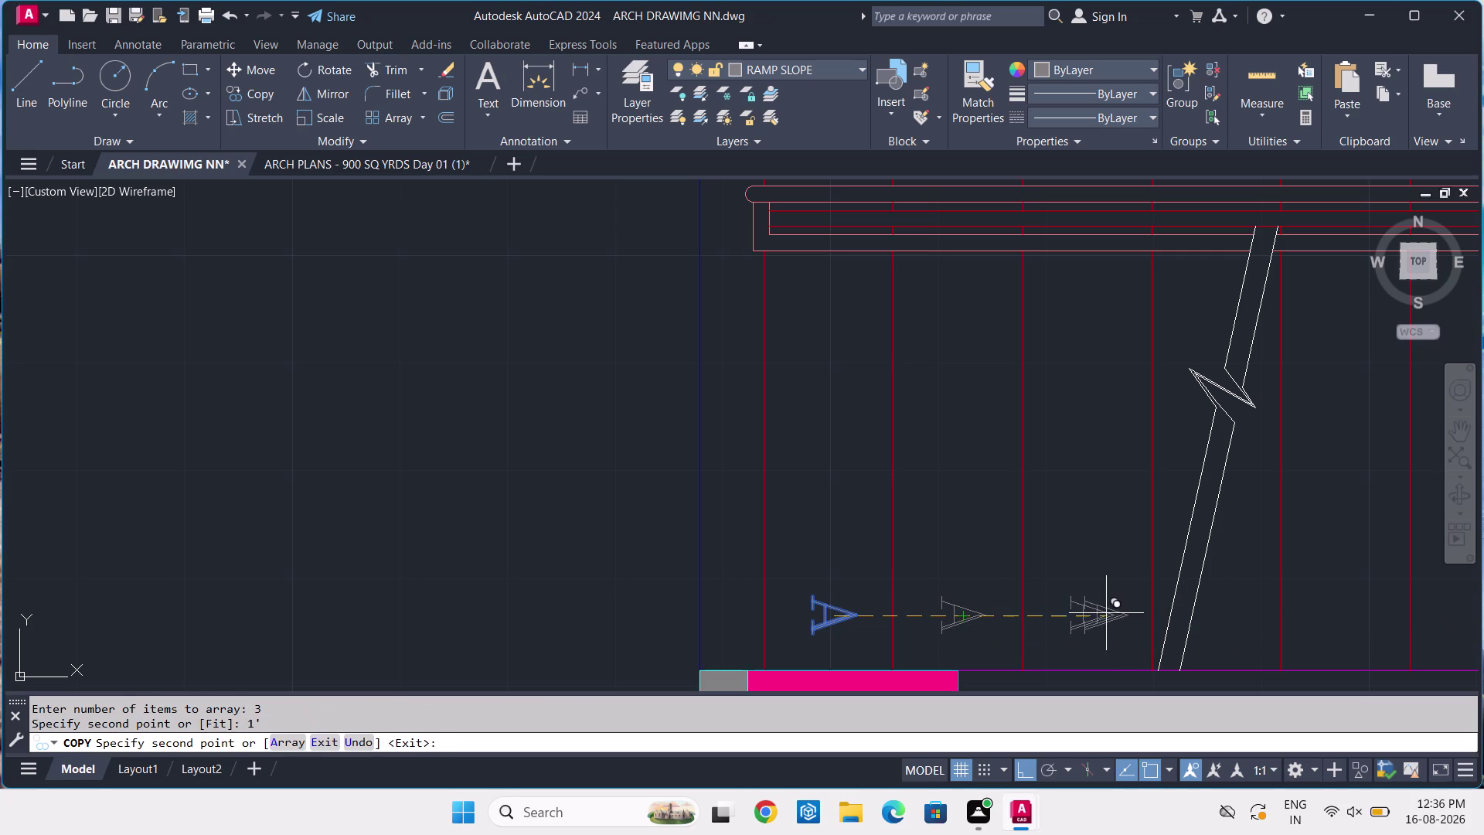
Place another copy further along the run and array it as 6 items at 1' spacing.
middle_drag(1368, 637, 1085, 631)
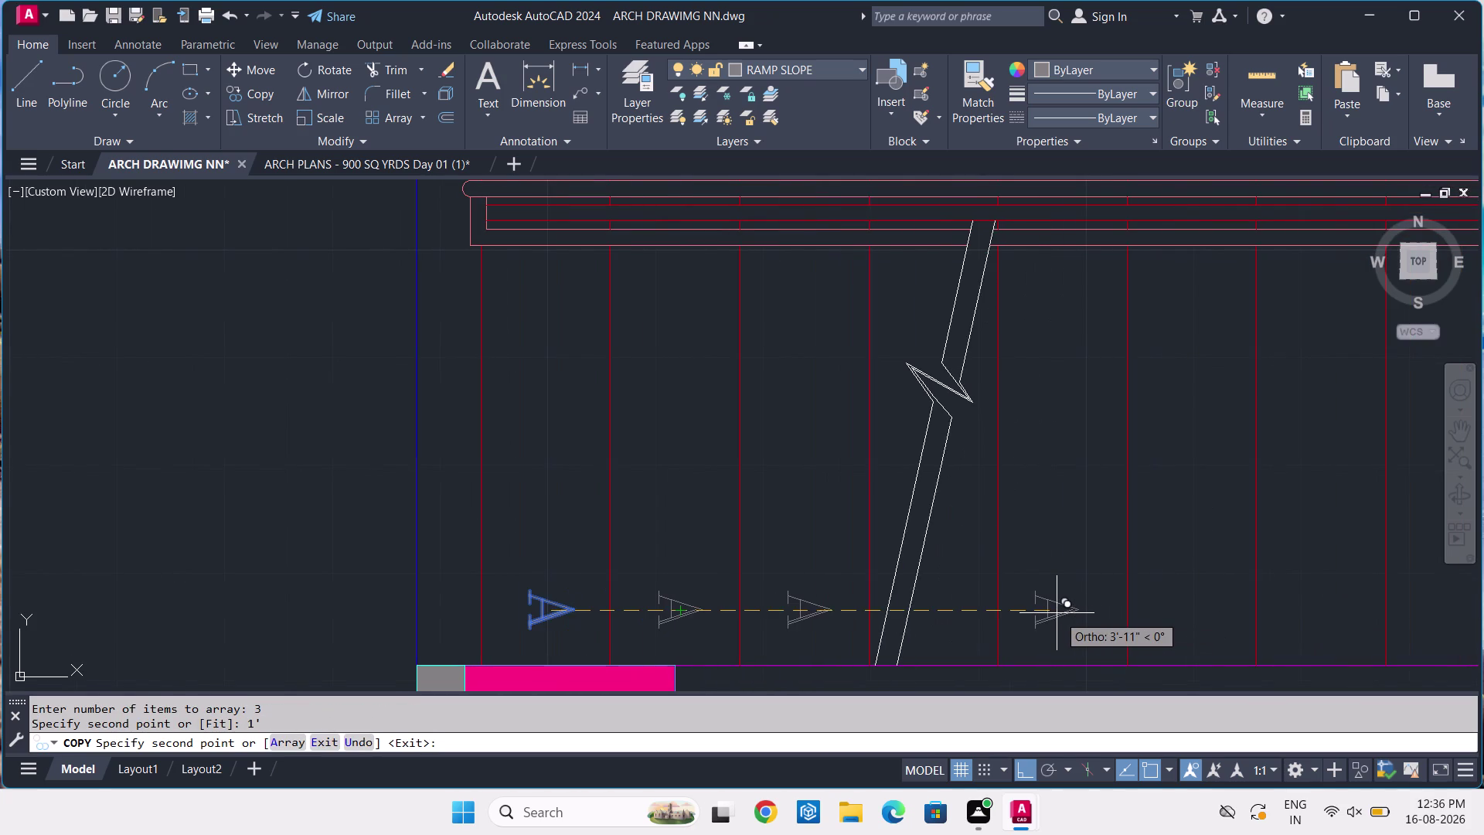
click(1056, 613)
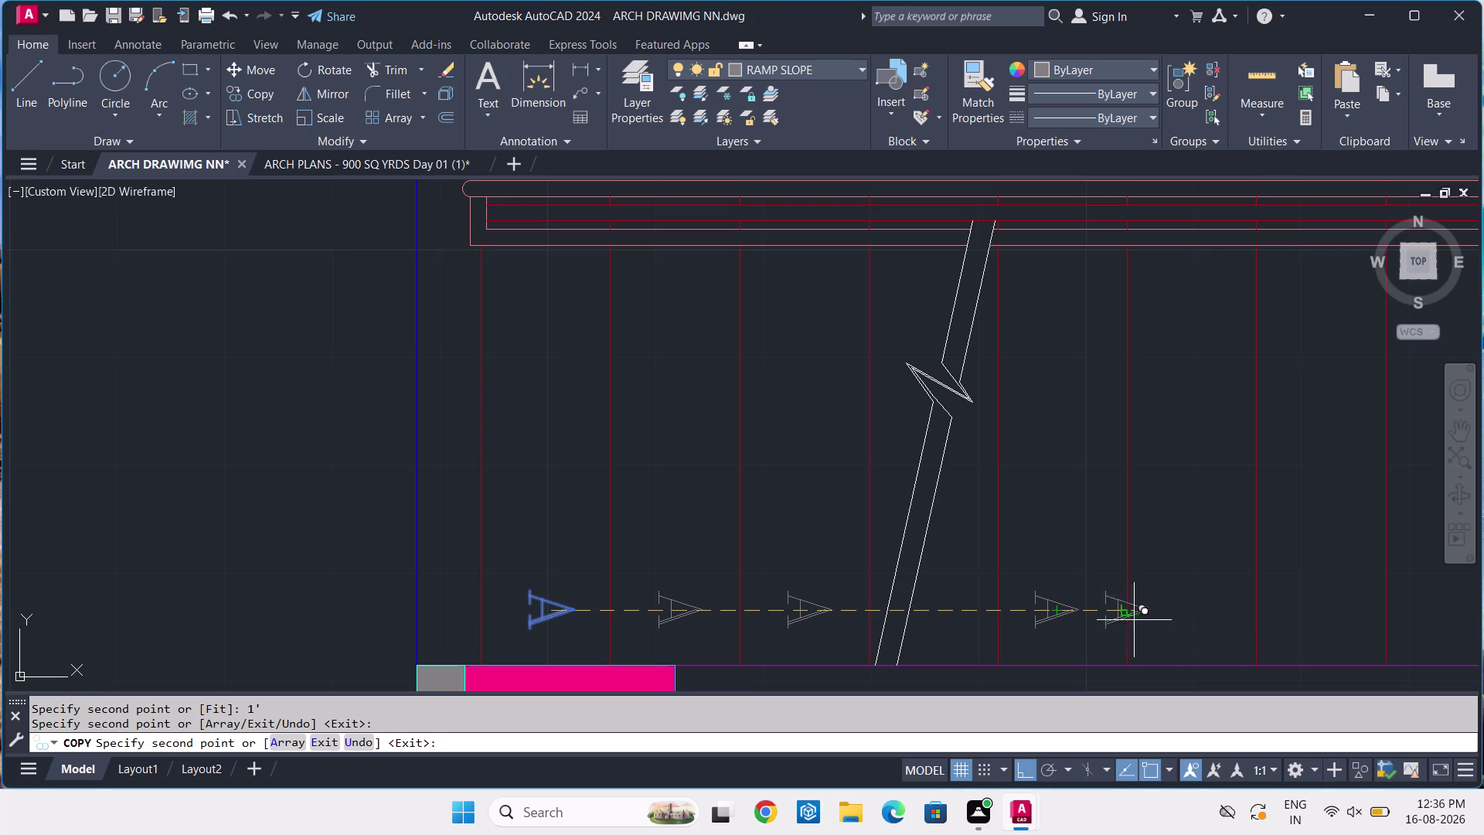
text(A)
key(space)
scroll(down, 3)
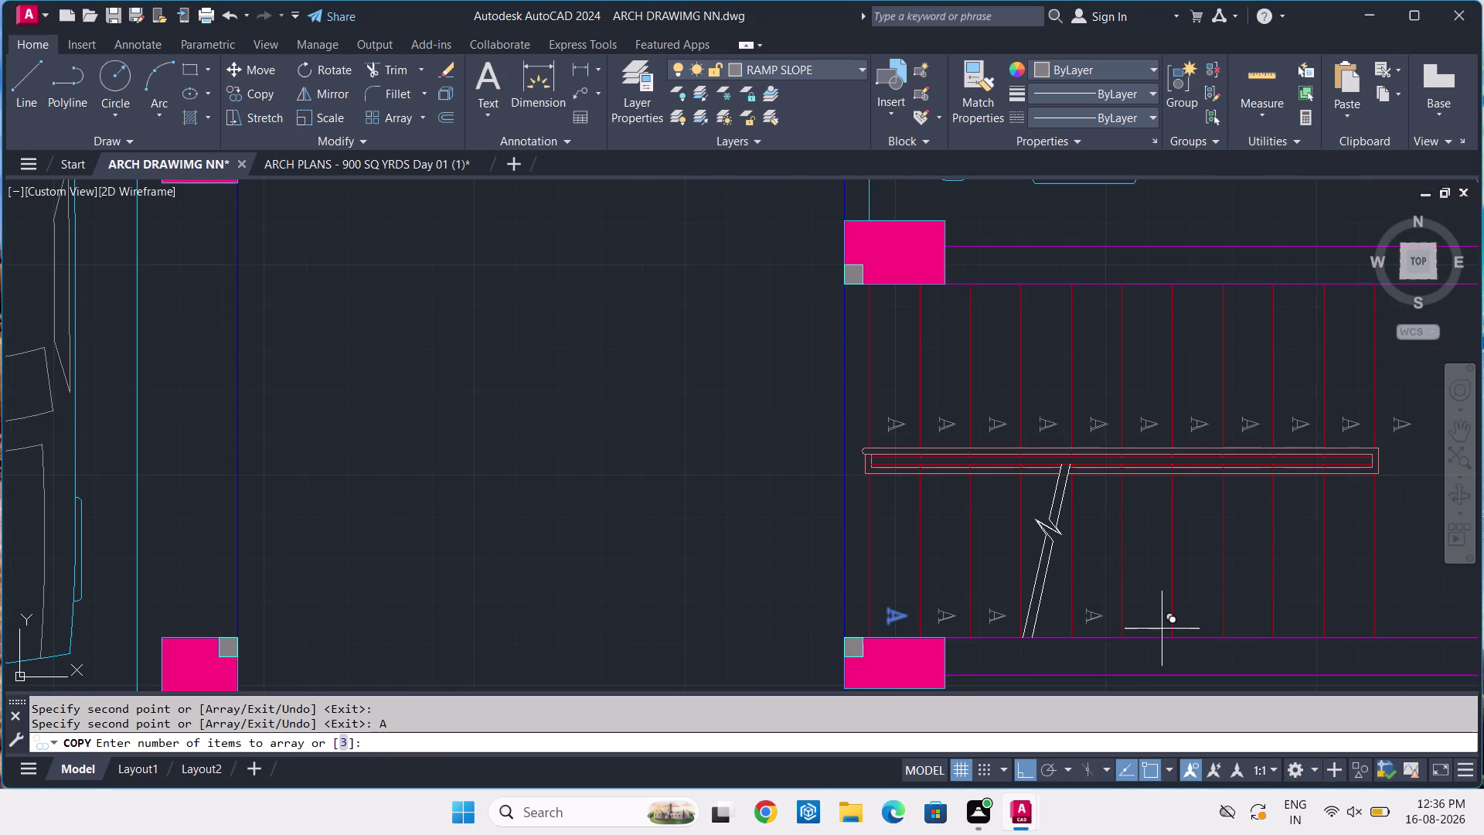
middle_drag(1168, 628, 1080, 606)
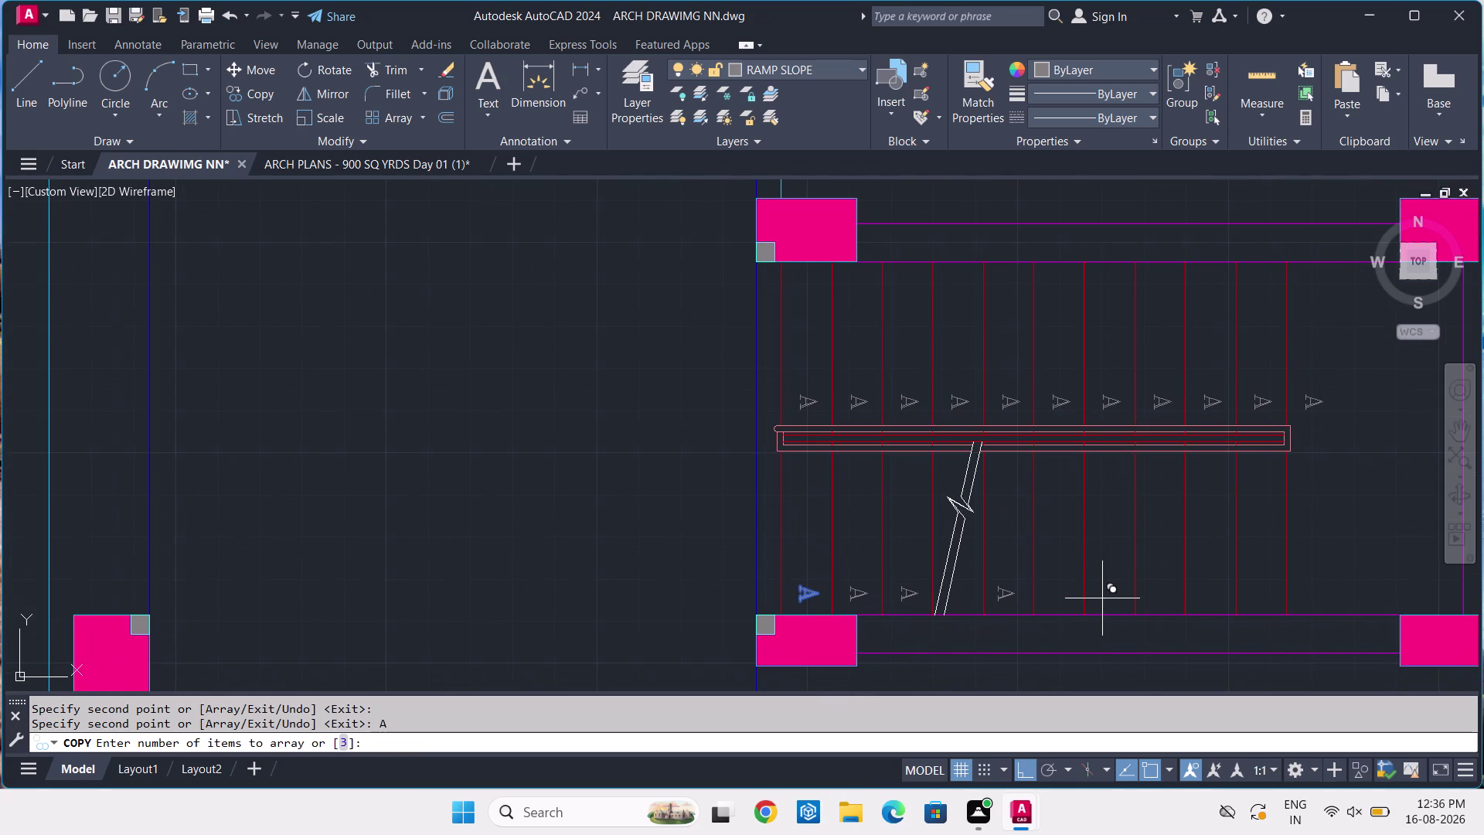
key(6)
key(Return)
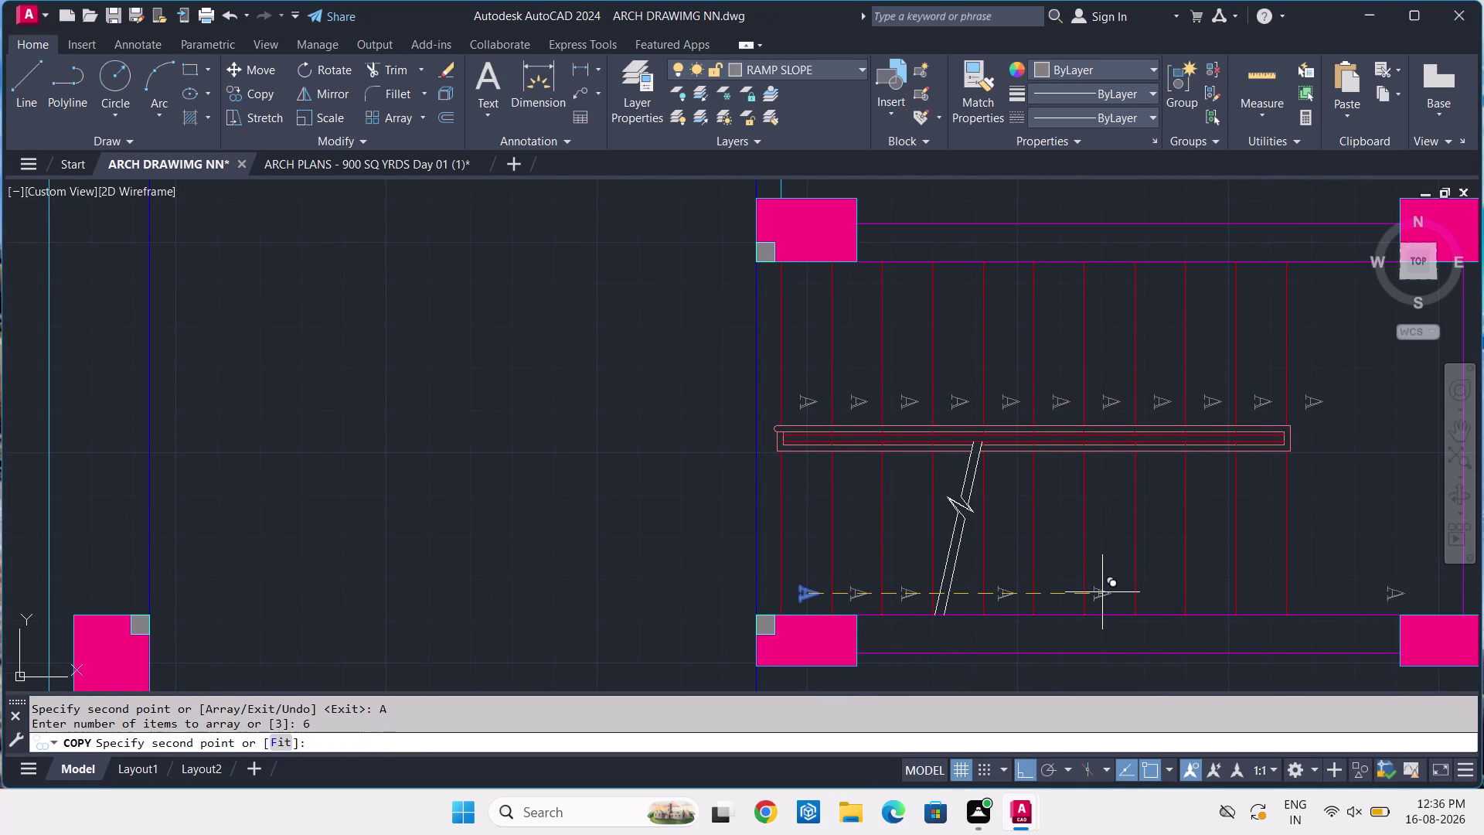
key(1)
key(apostrophe)
key(Return)
Re-enter 1' spacing, undo the last two misplaced copies, and end COPY.
scroll(down, 3)
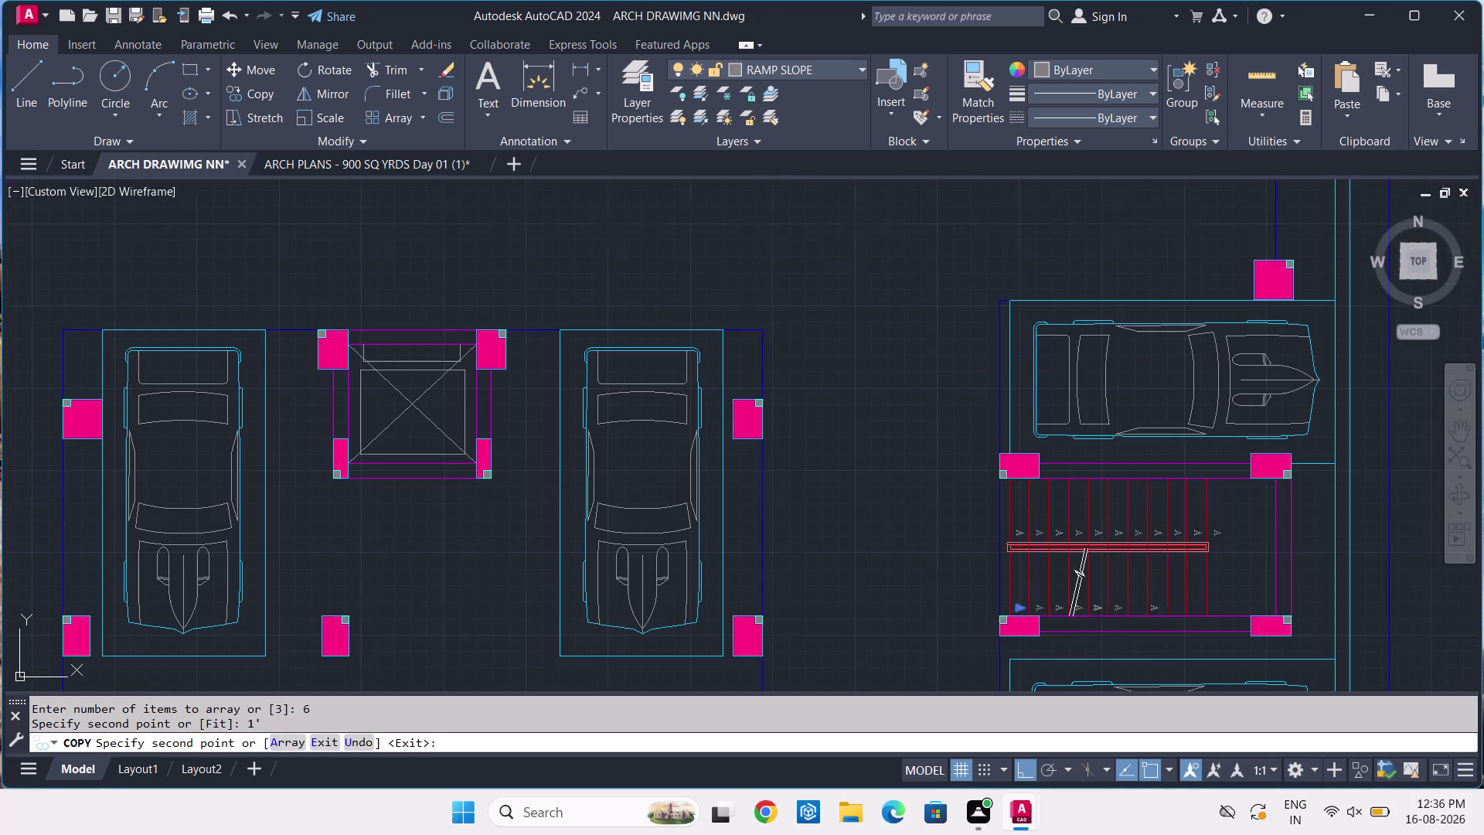
middle_drag(1160, 621, 1043, 604)
scroll(up, 3)
scroll(up, 3)
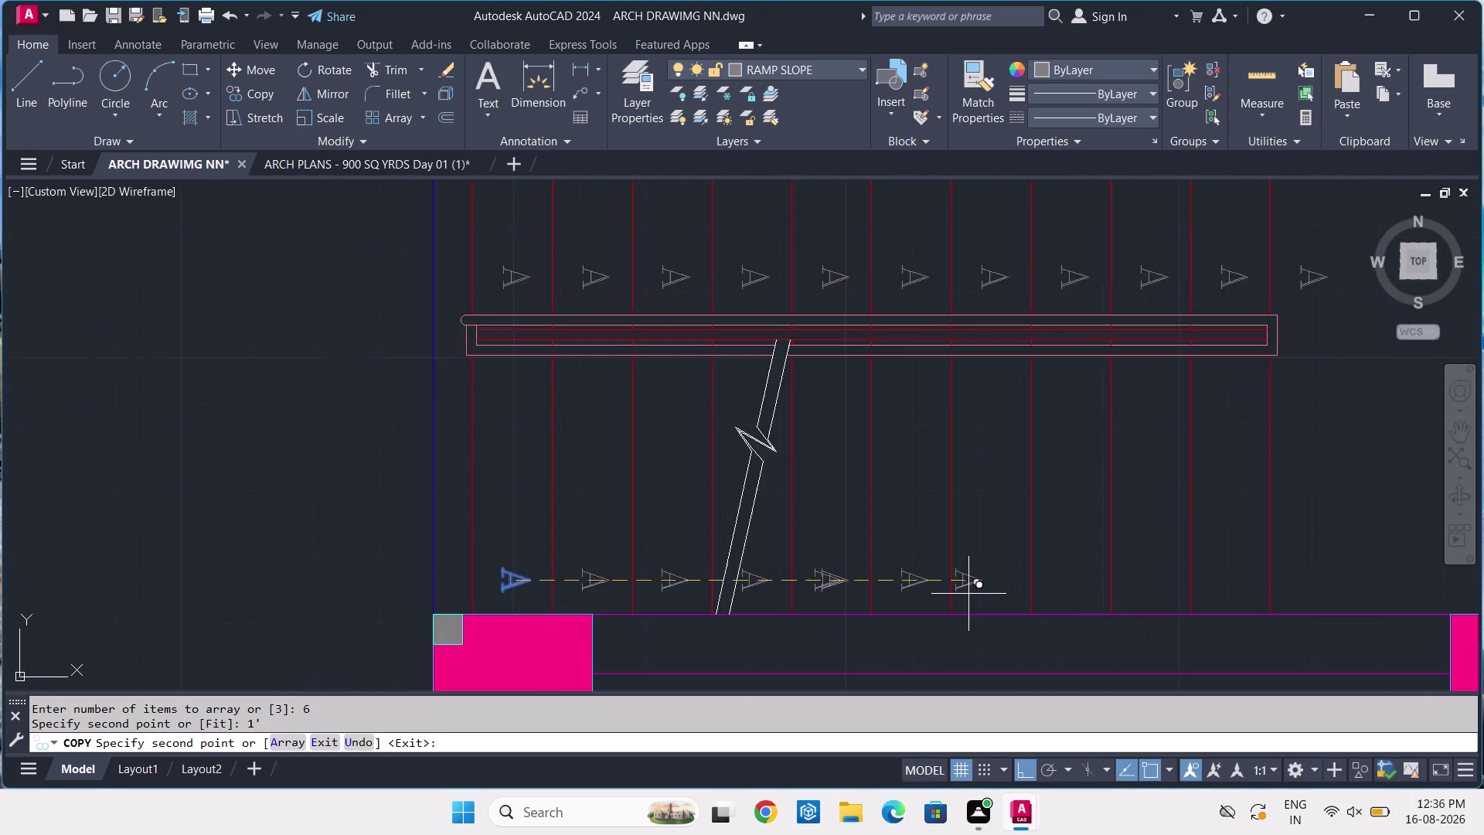
scroll(up, 3)
text(1')
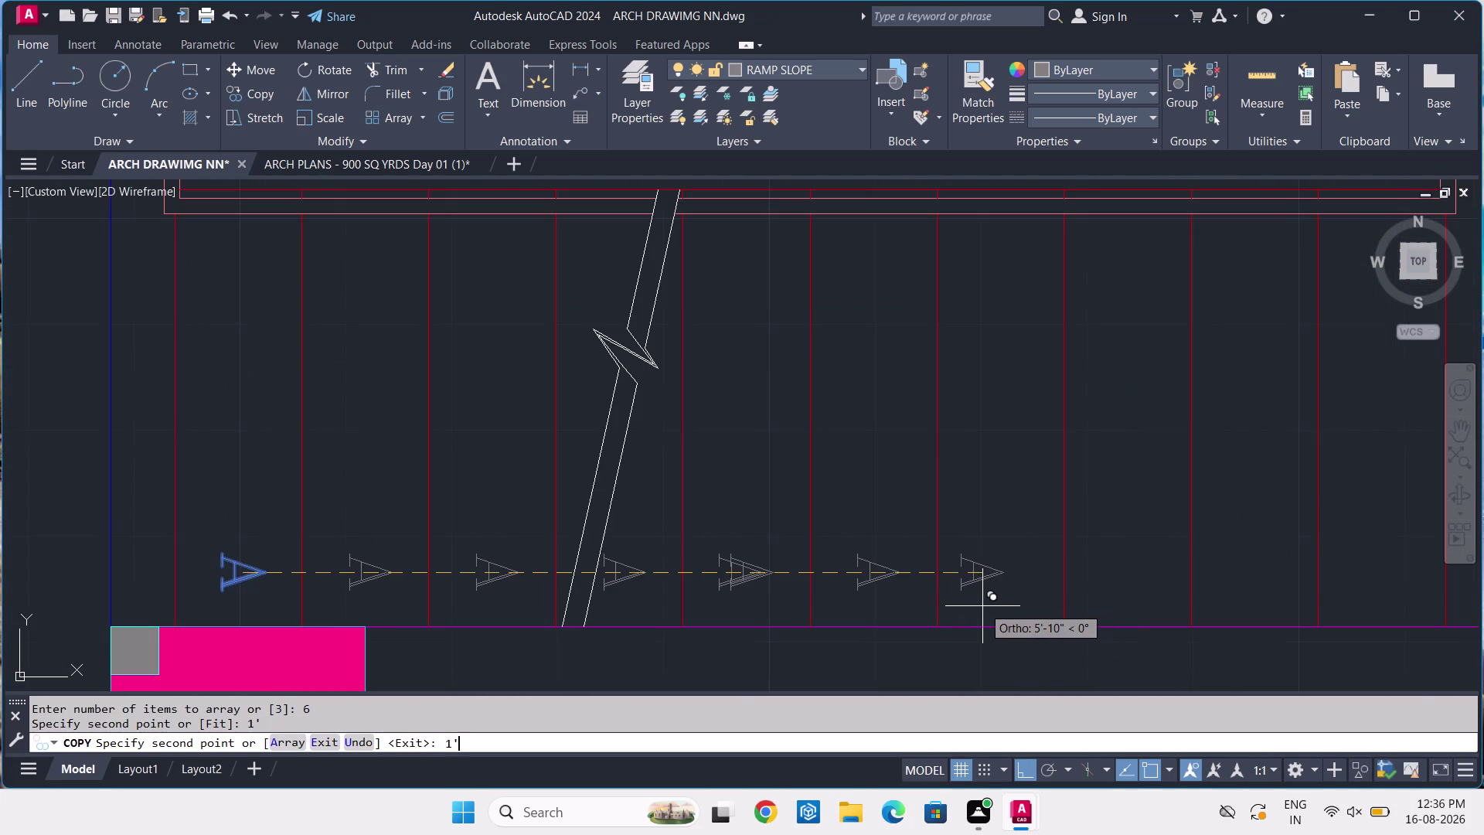
key(Return)
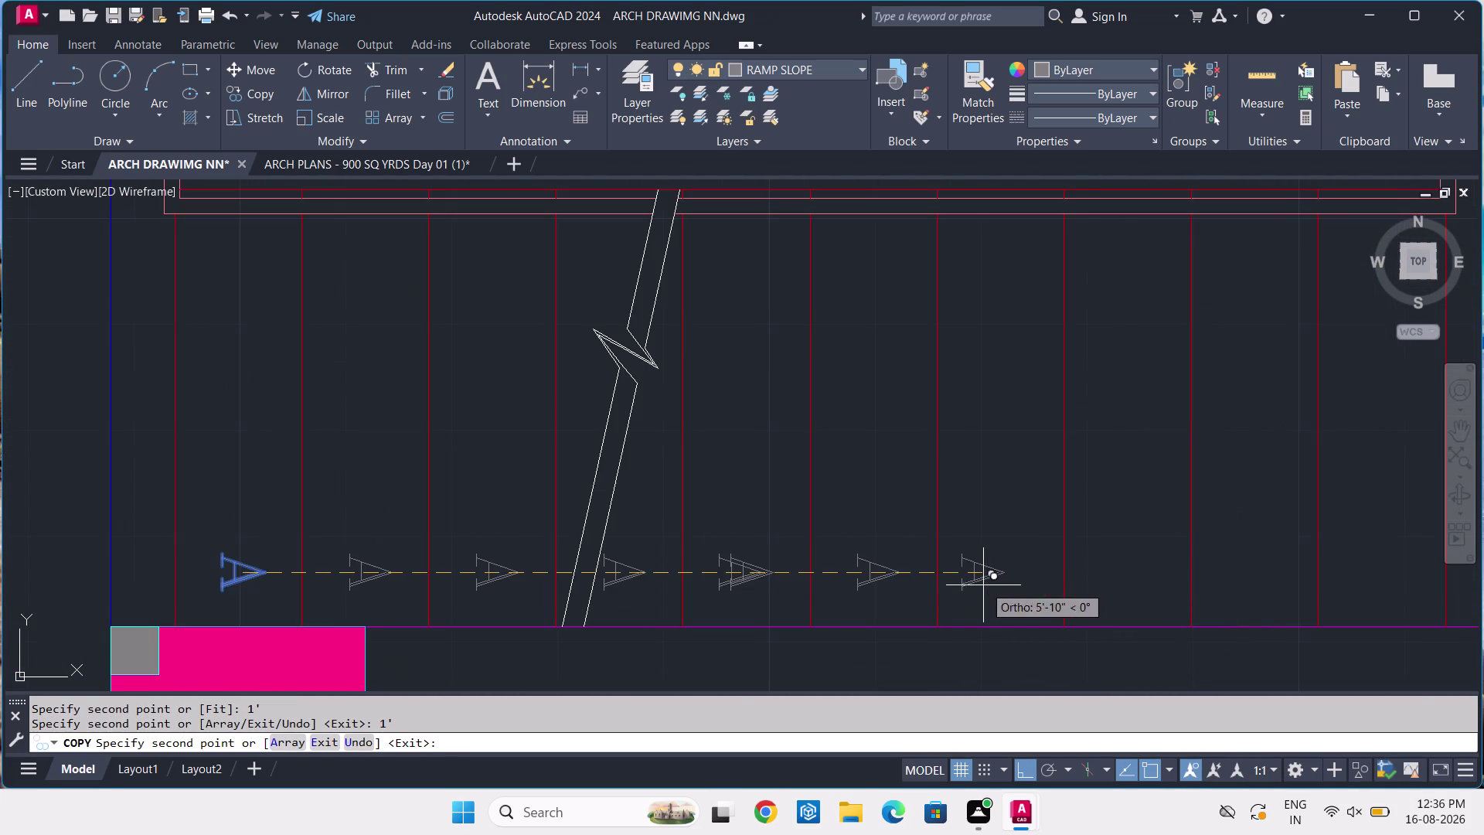
key(ctrl+z)
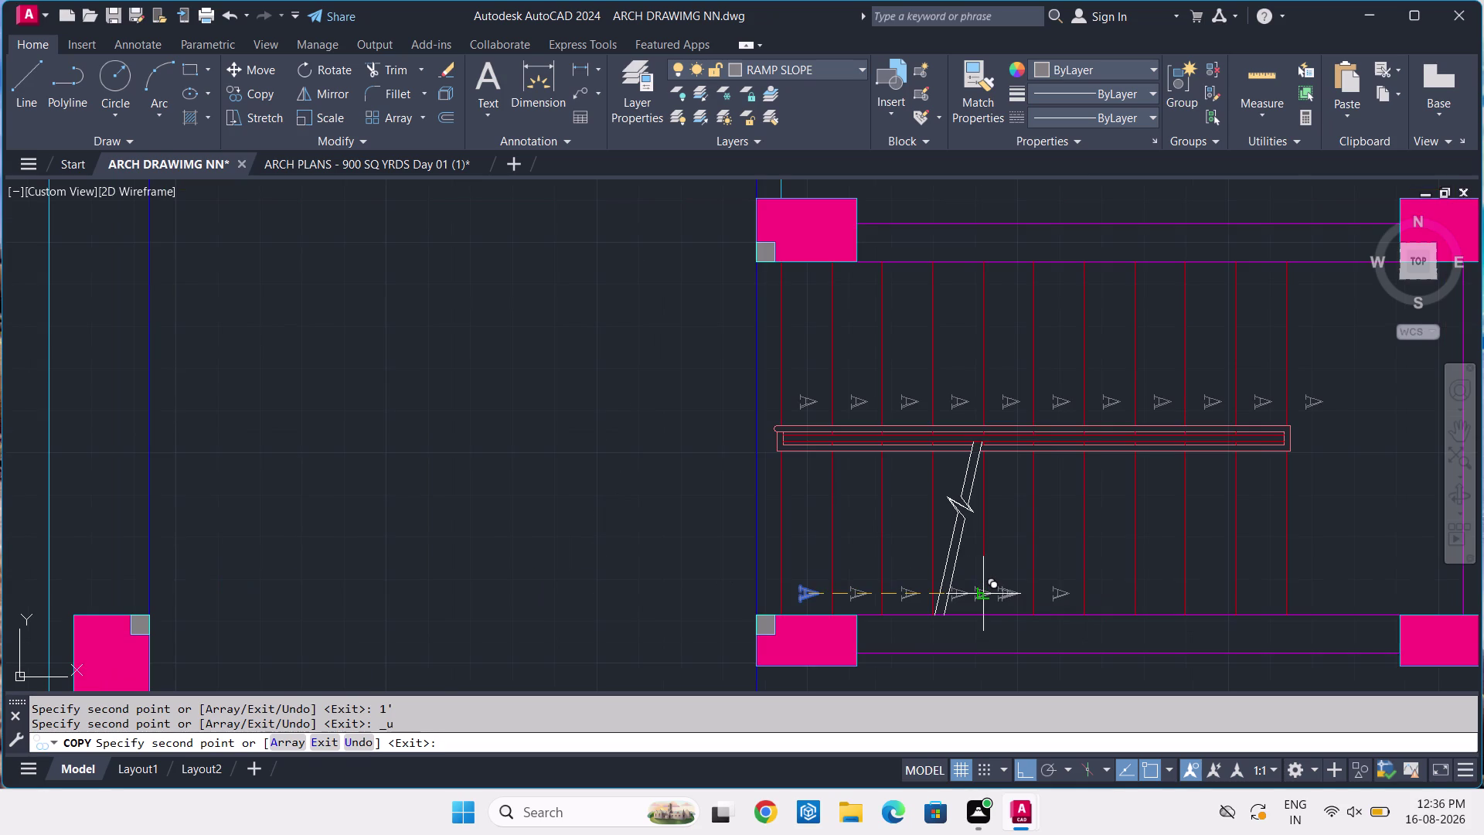
key(ctrl+z)
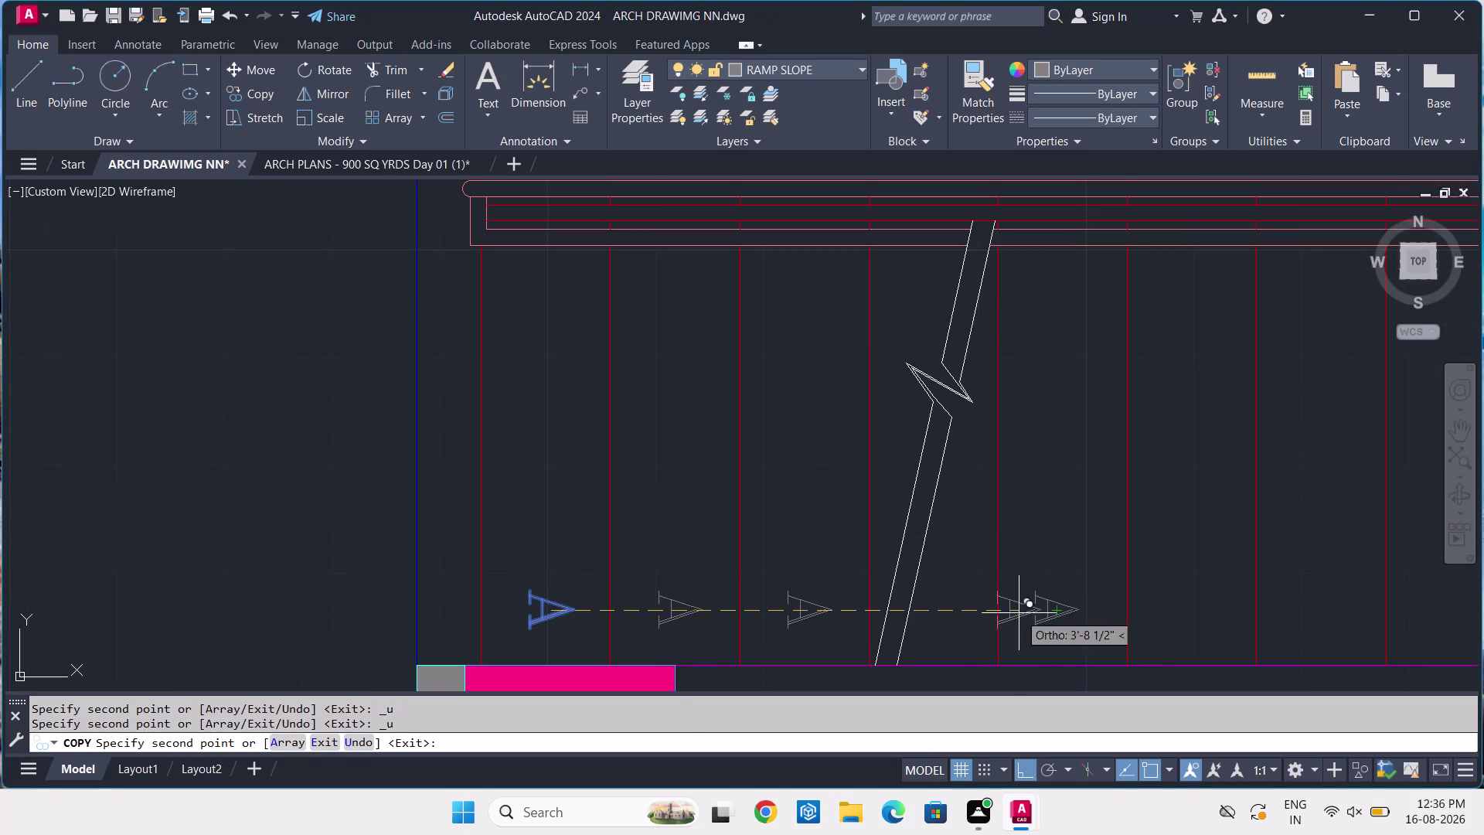
scroll(down, 3)
scroll(down, 3)
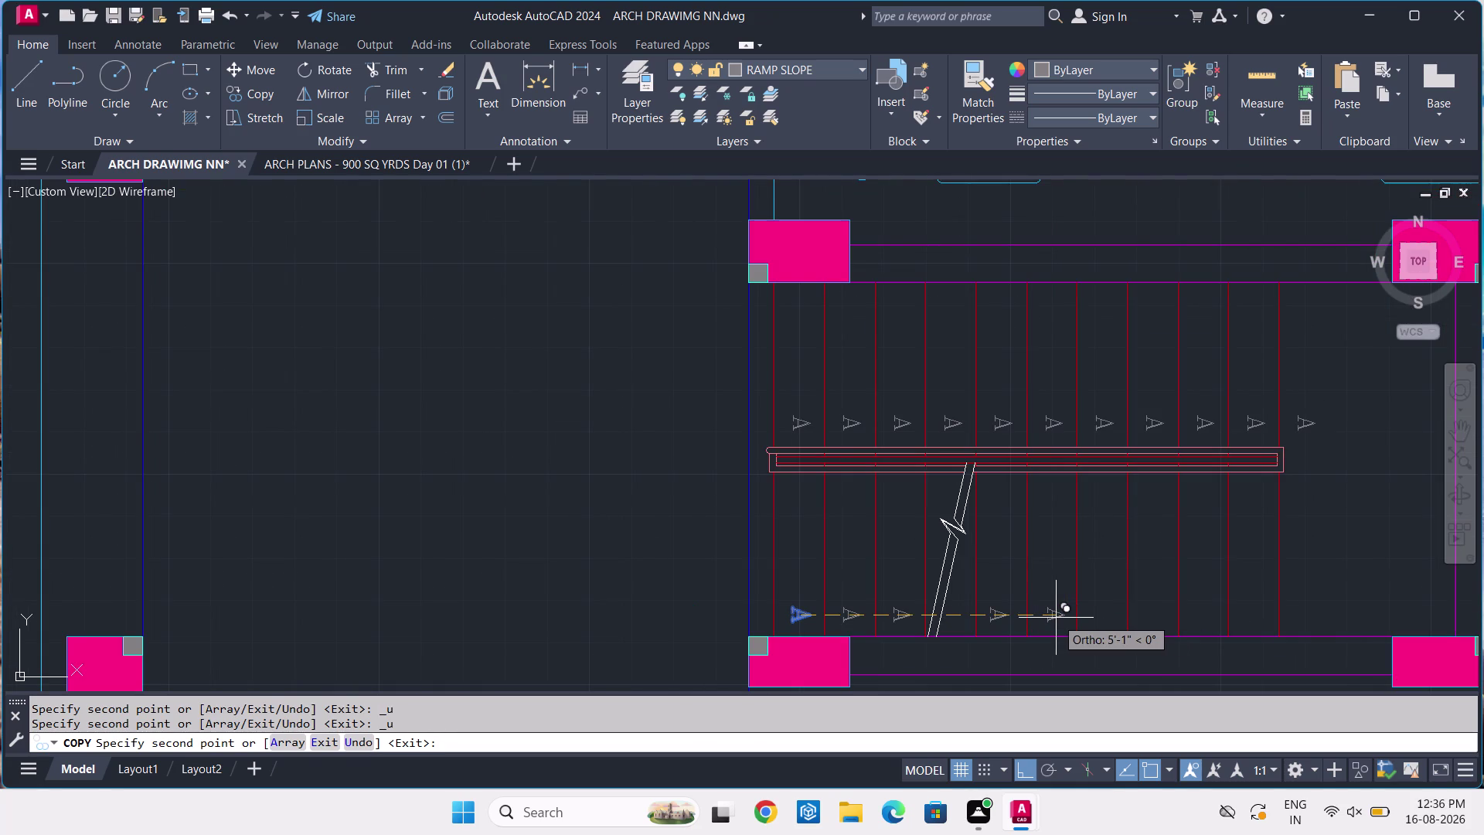
key(Escape)
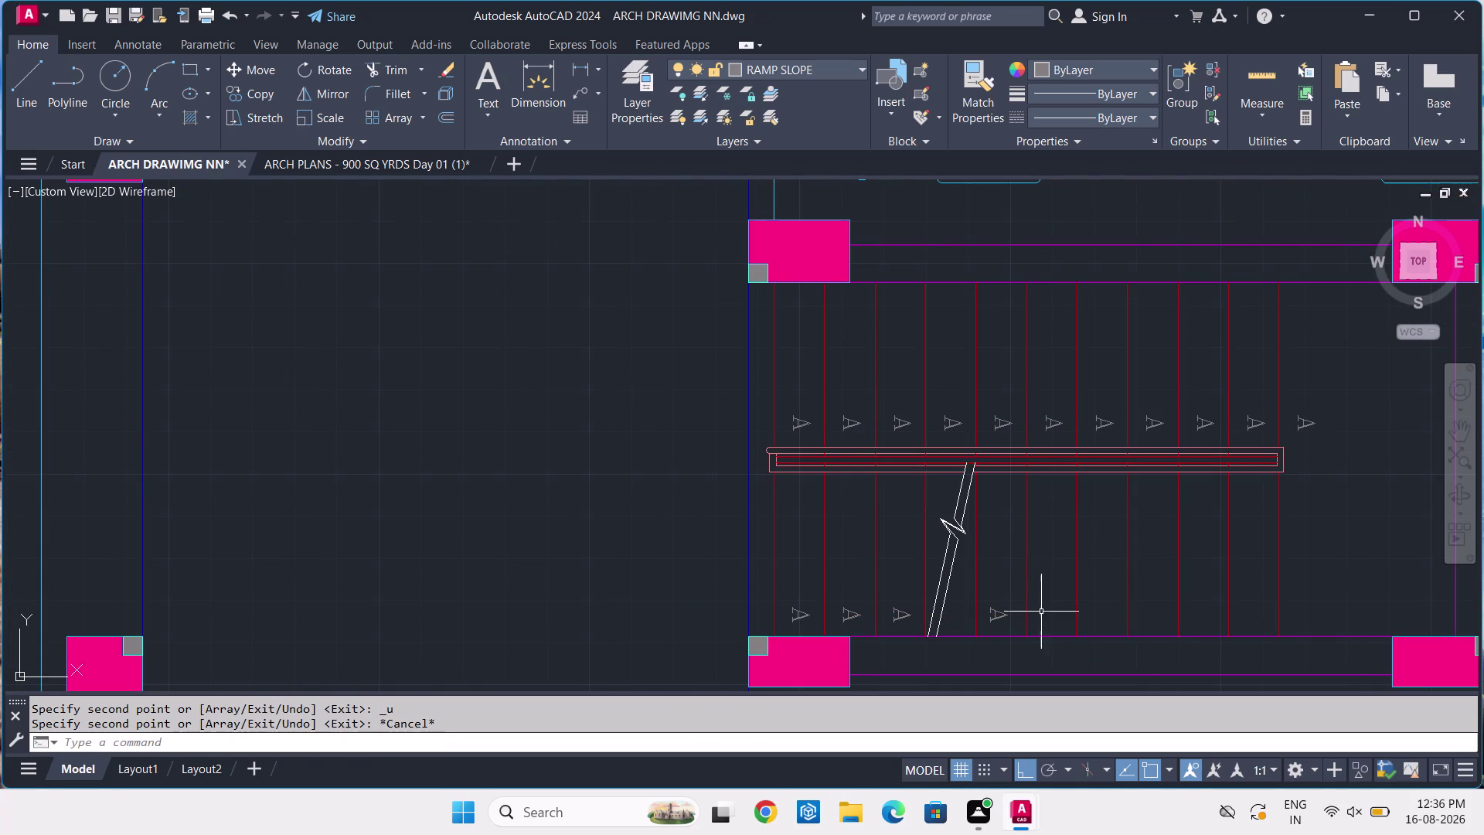
Copy the last lower-run A marker as an array of 6 items at 1' spacing.
scroll(up, 3)
click(974, 621)
click(955, 629)
key(c)
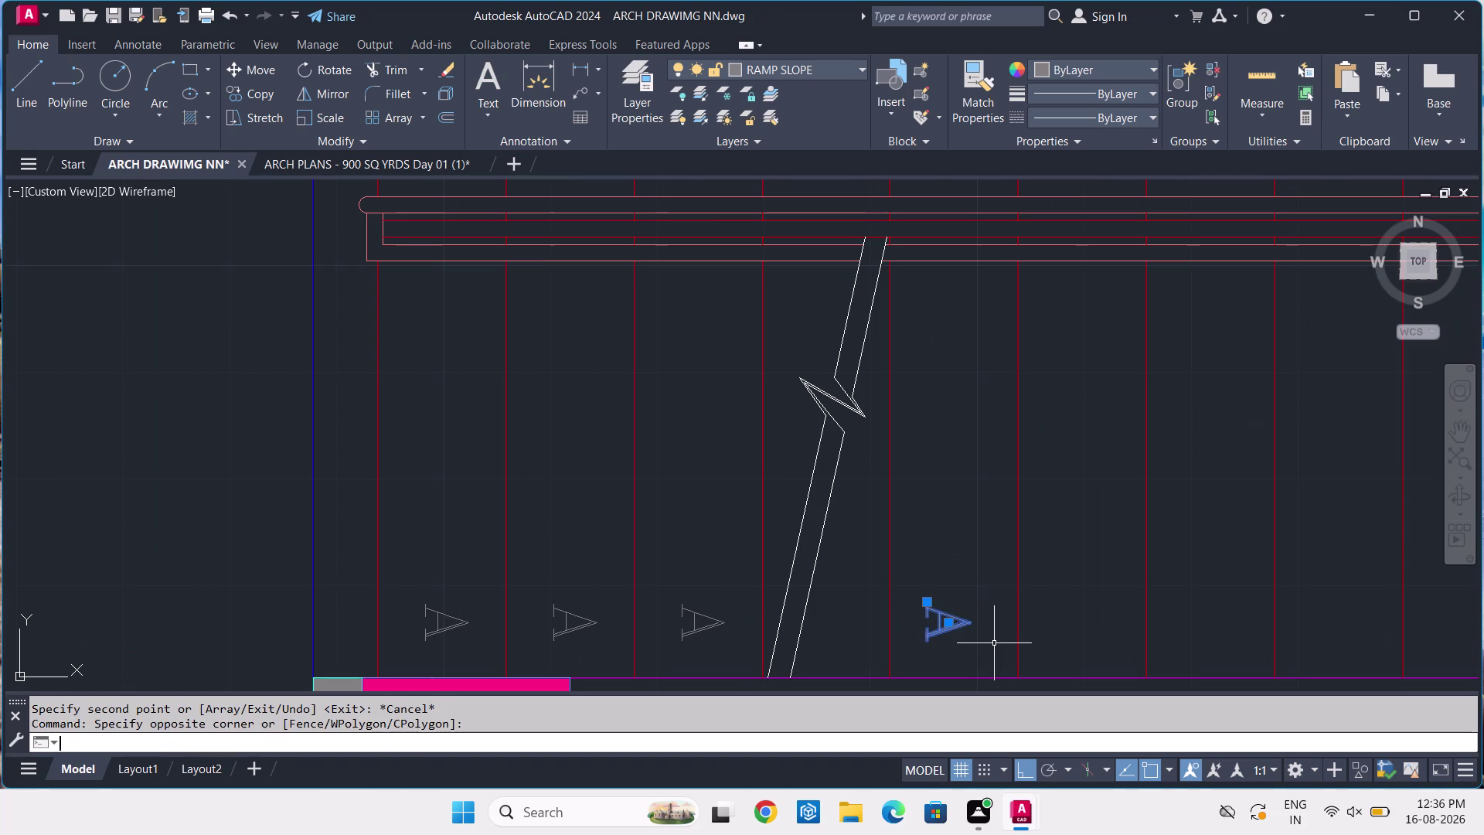
key(o)
key(space)
click(946, 623)
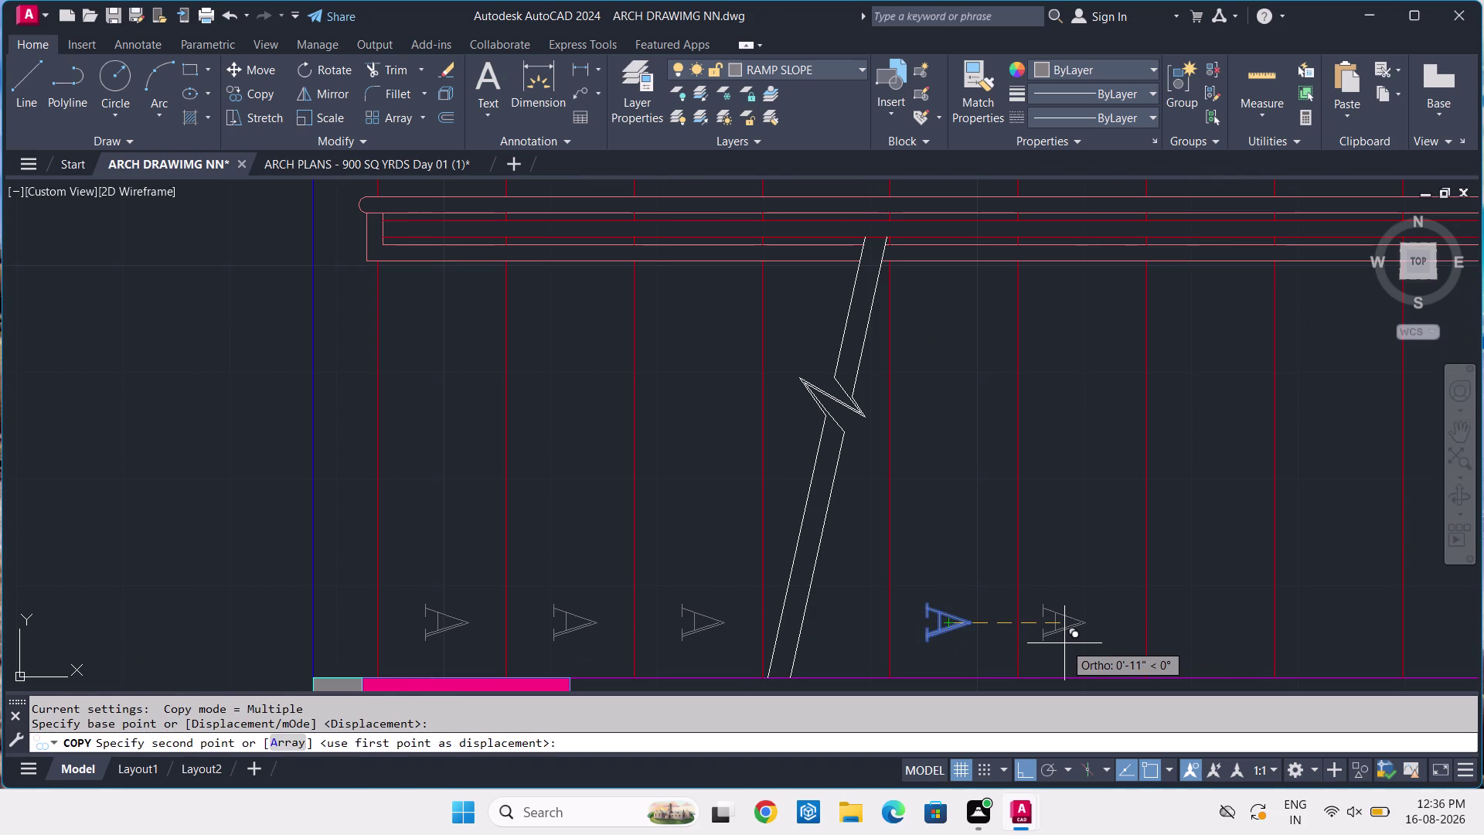
text(A)
key(space)
key(6)
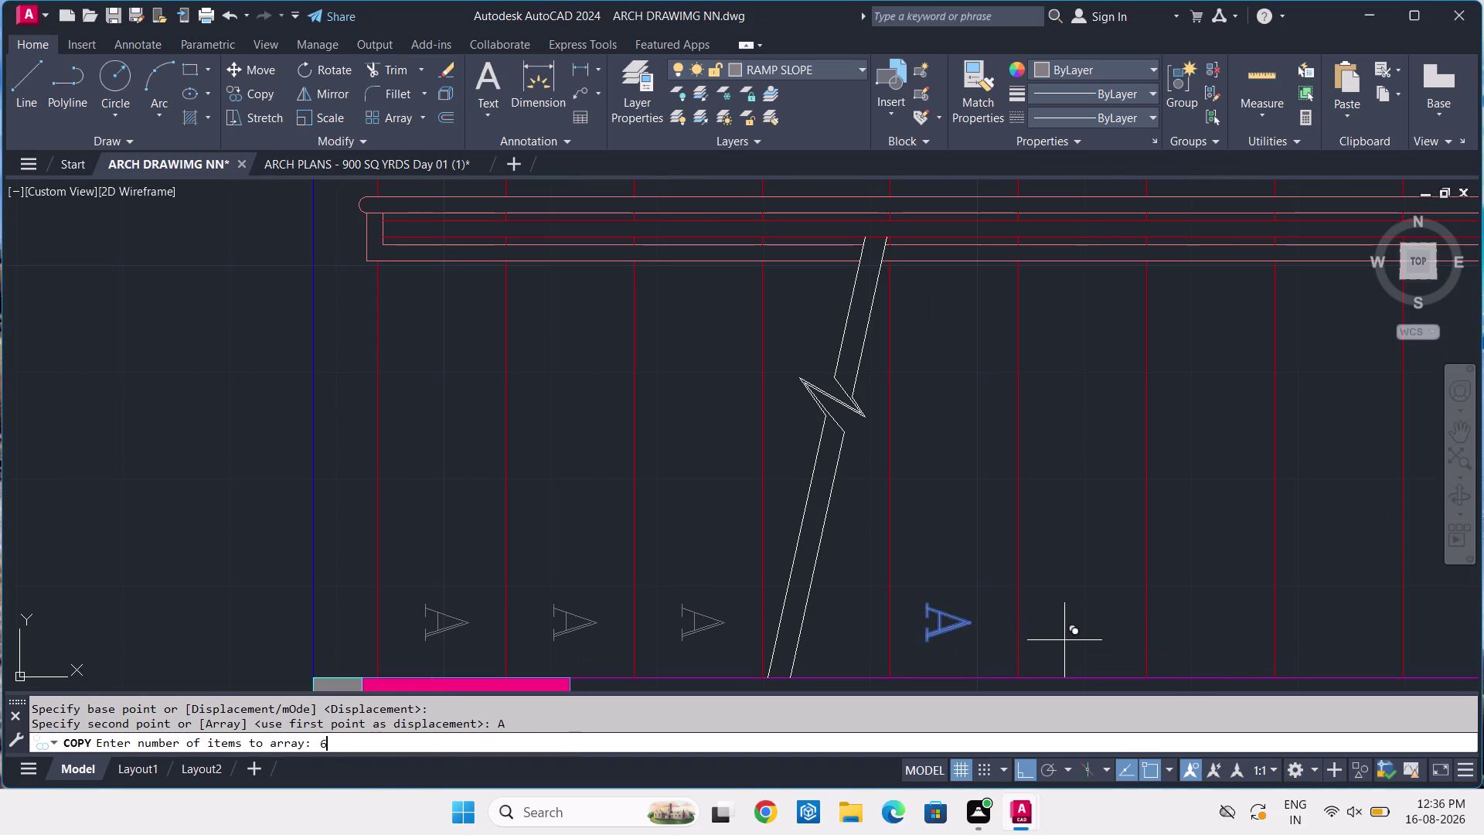
key(Return)
key(1)
key(apostrophe)
key(Return)
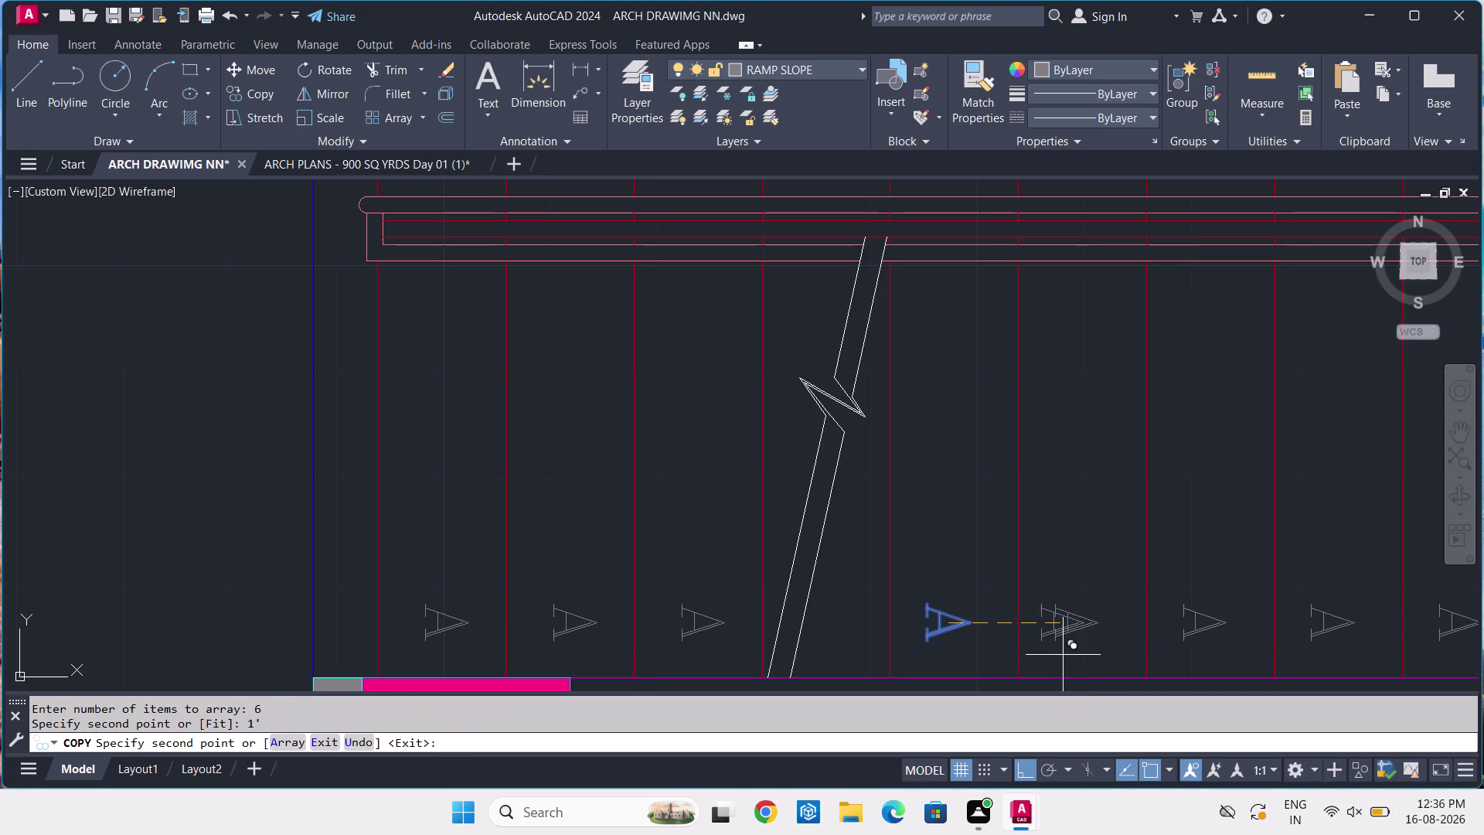
key(Return)
View the whole ramp, glance at the arch plans drawing, and return.
scroll(down, 3)
middle_drag(1310, 668, 1304, 663)
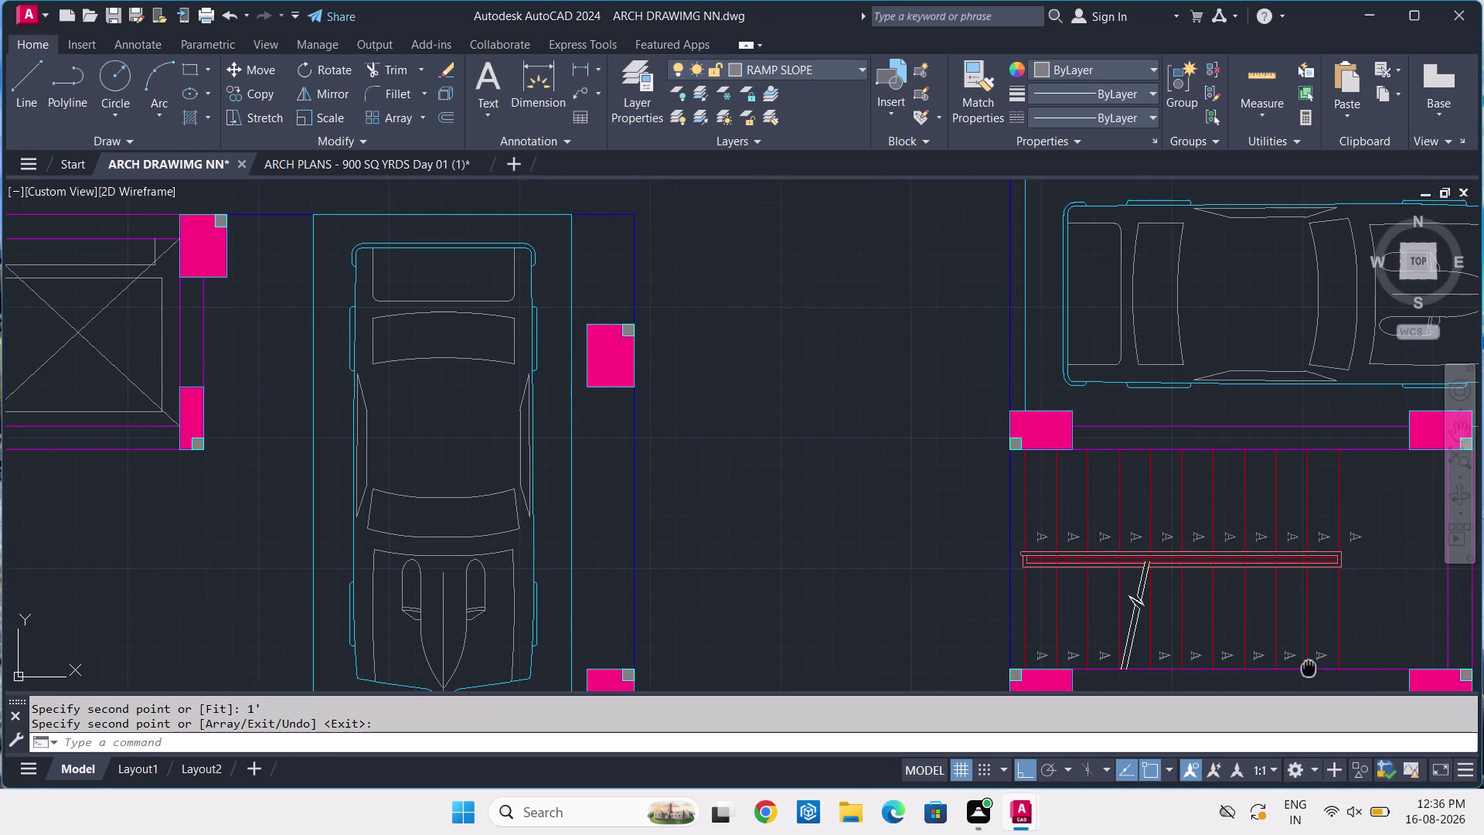
middle_drag(1304, 662, 1250, 611)
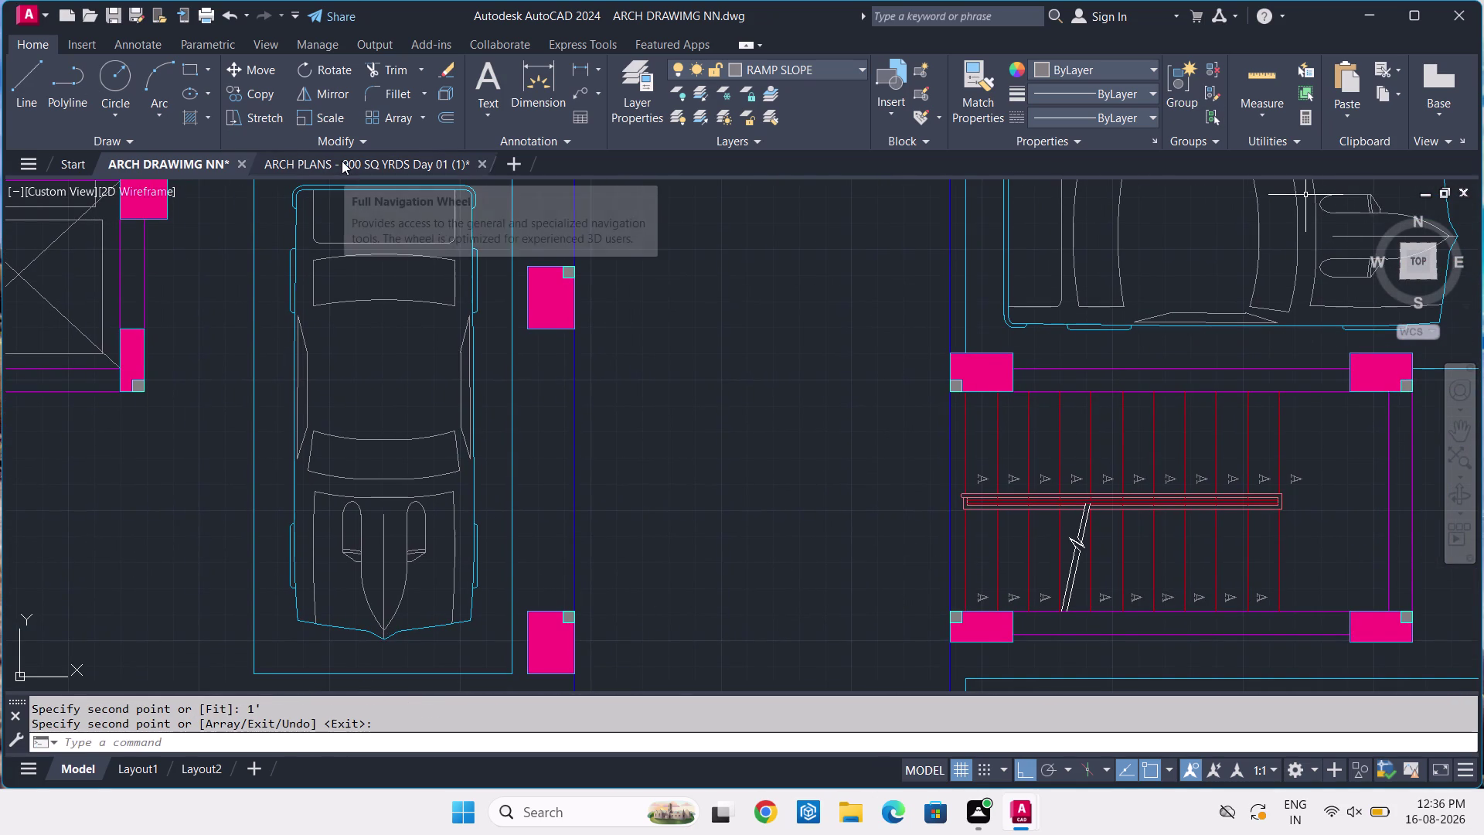
click(341, 161)
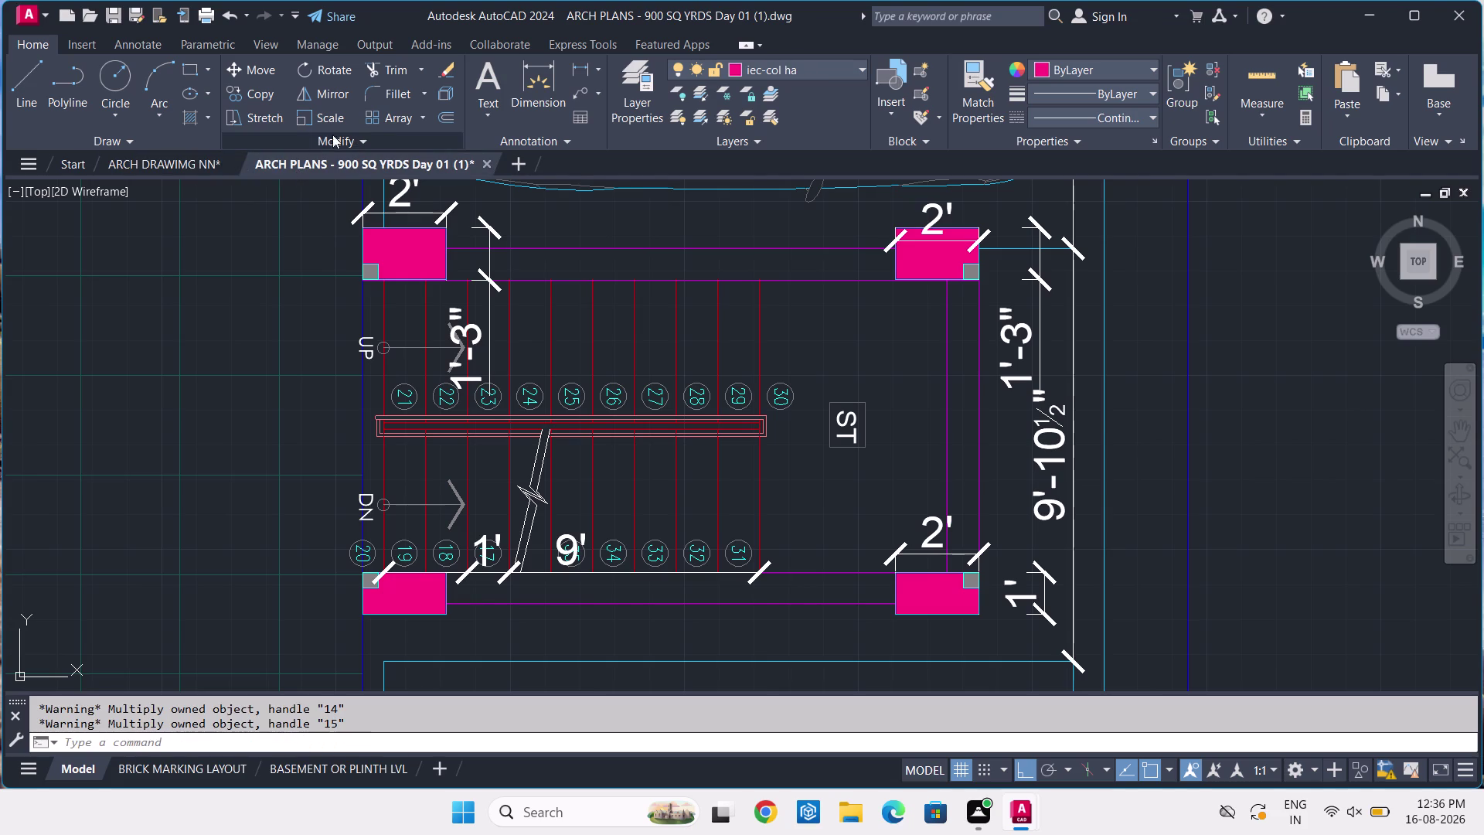
click(161, 161)
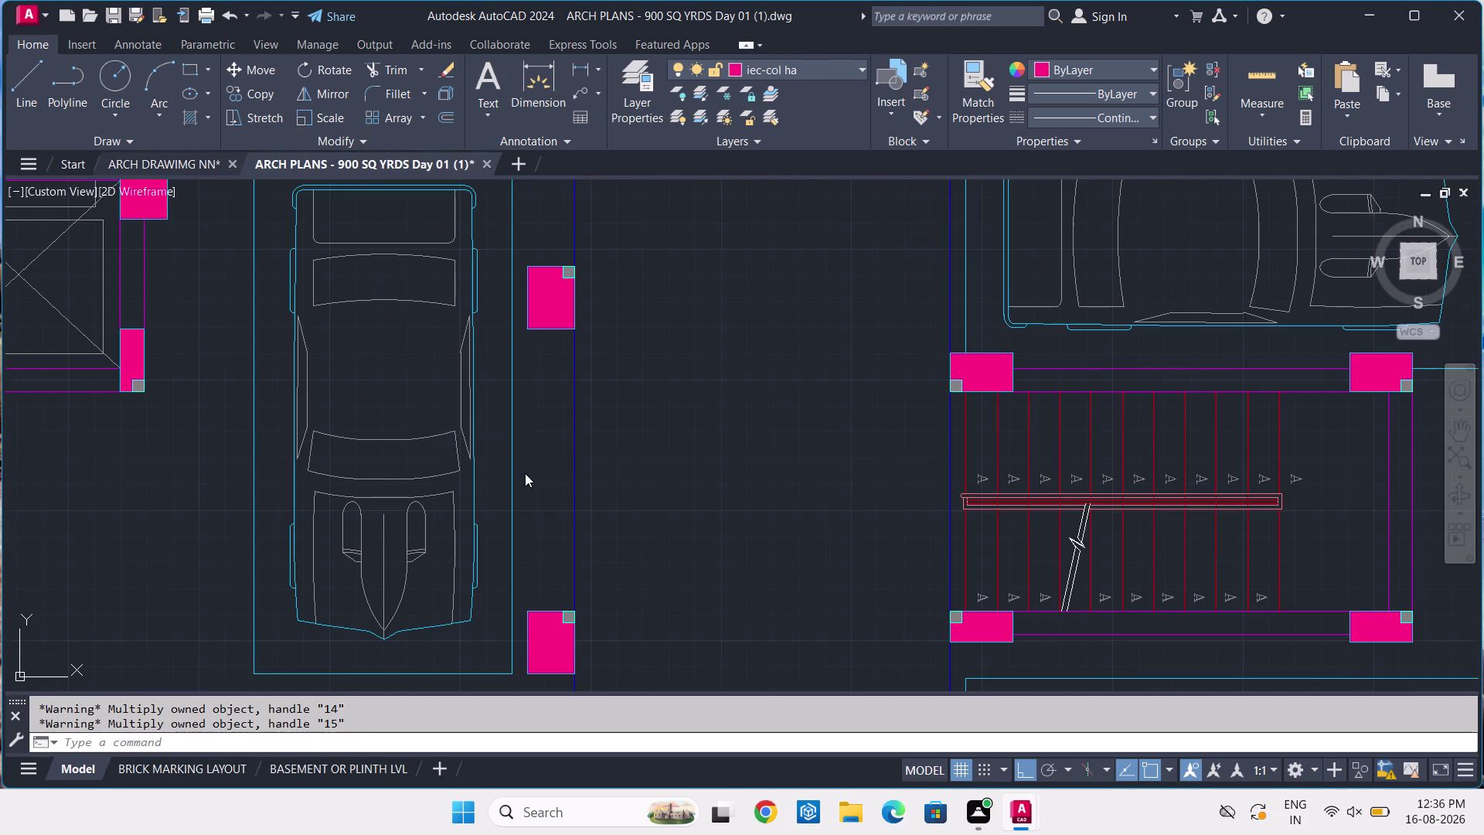
scroll(up, 3)
Select all the A markers along the lower ramp run.
click(1001, 510)
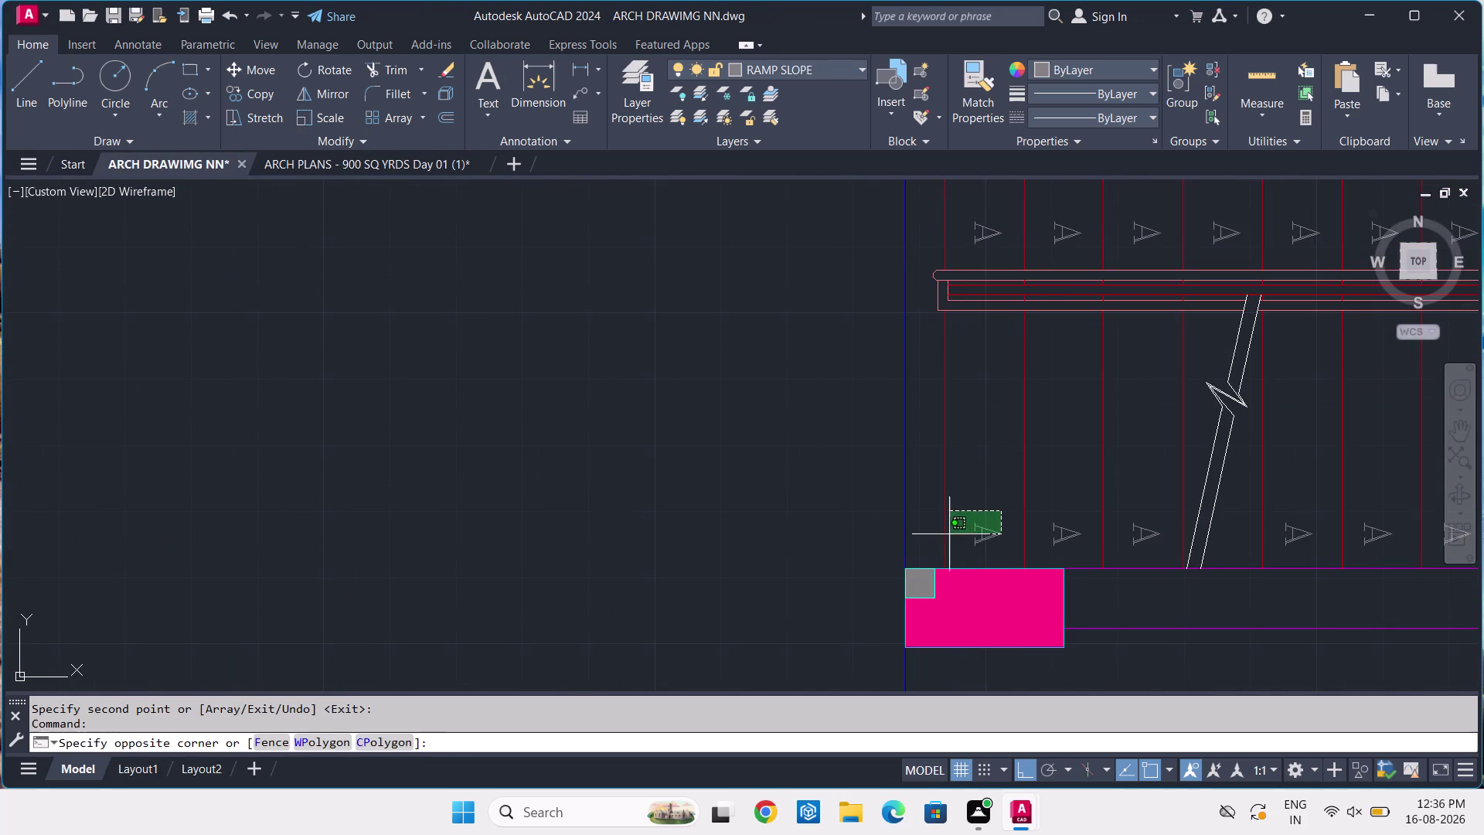
click(949, 534)
click(1082, 531)
click(1071, 535)
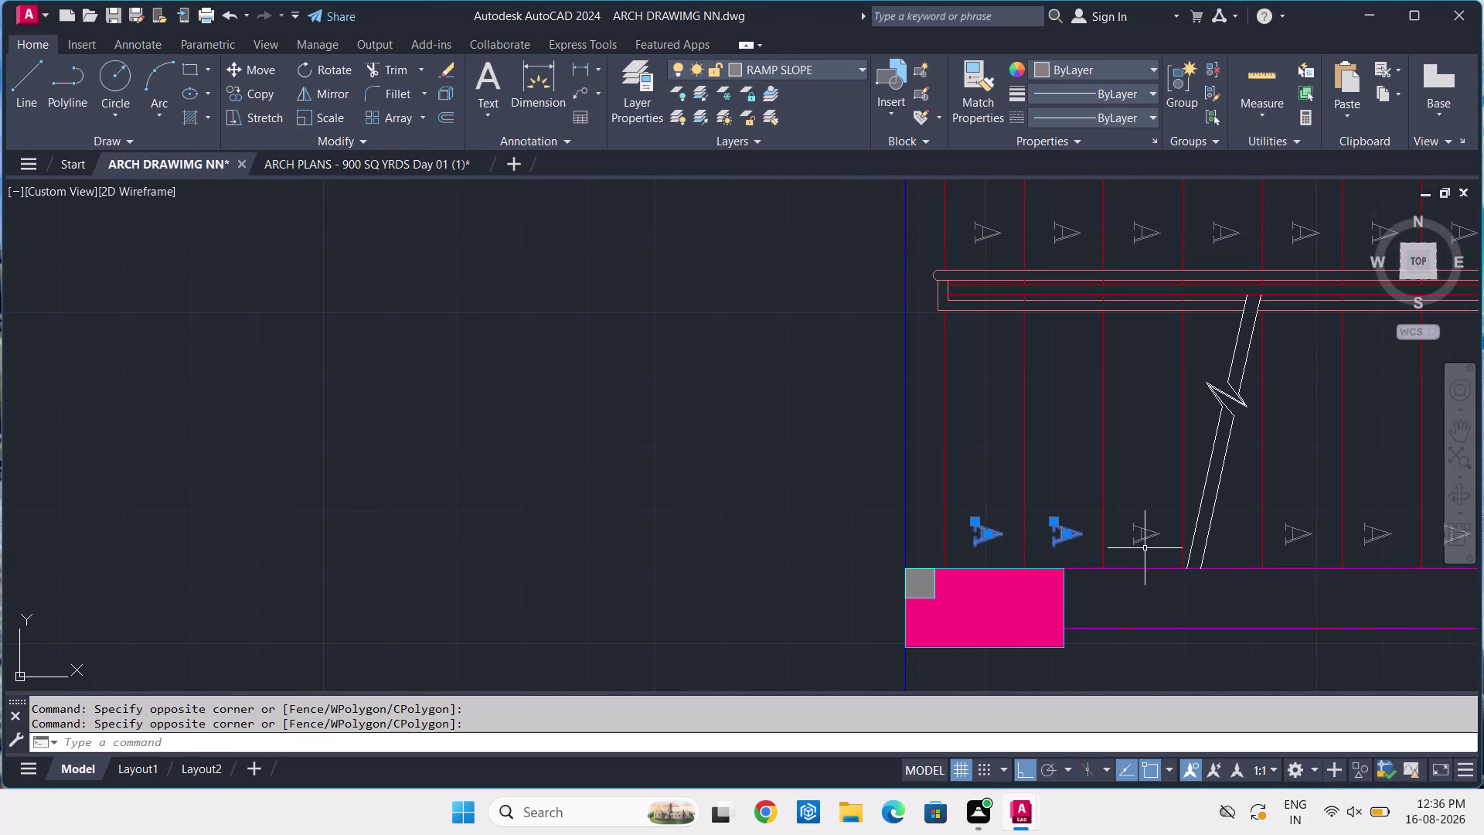
click(1142, 530)
click(1284, 541)
click(1376, 536)
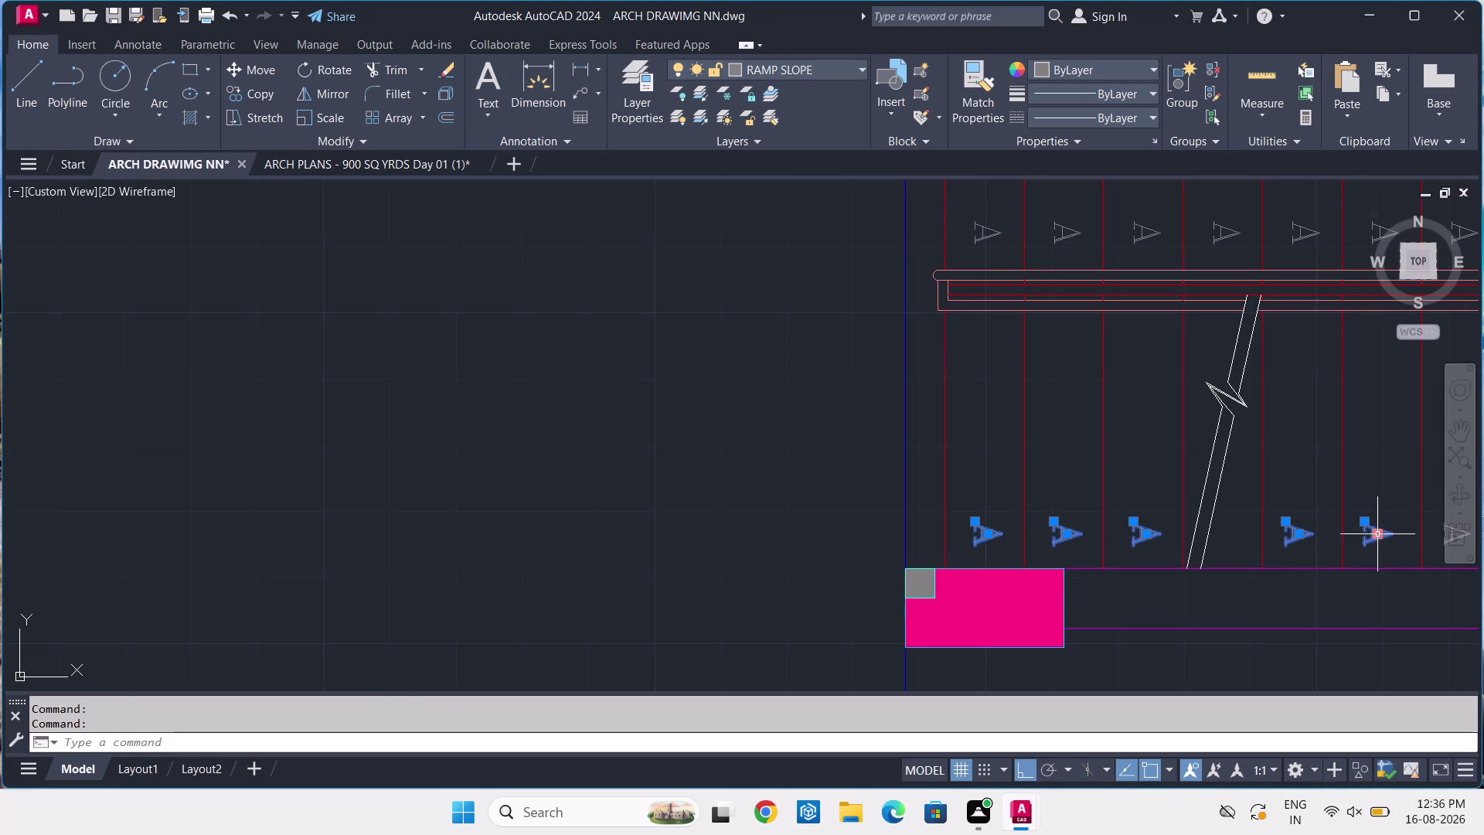
middle_drag(1374, 545, 883, 462)
click(980, 446)
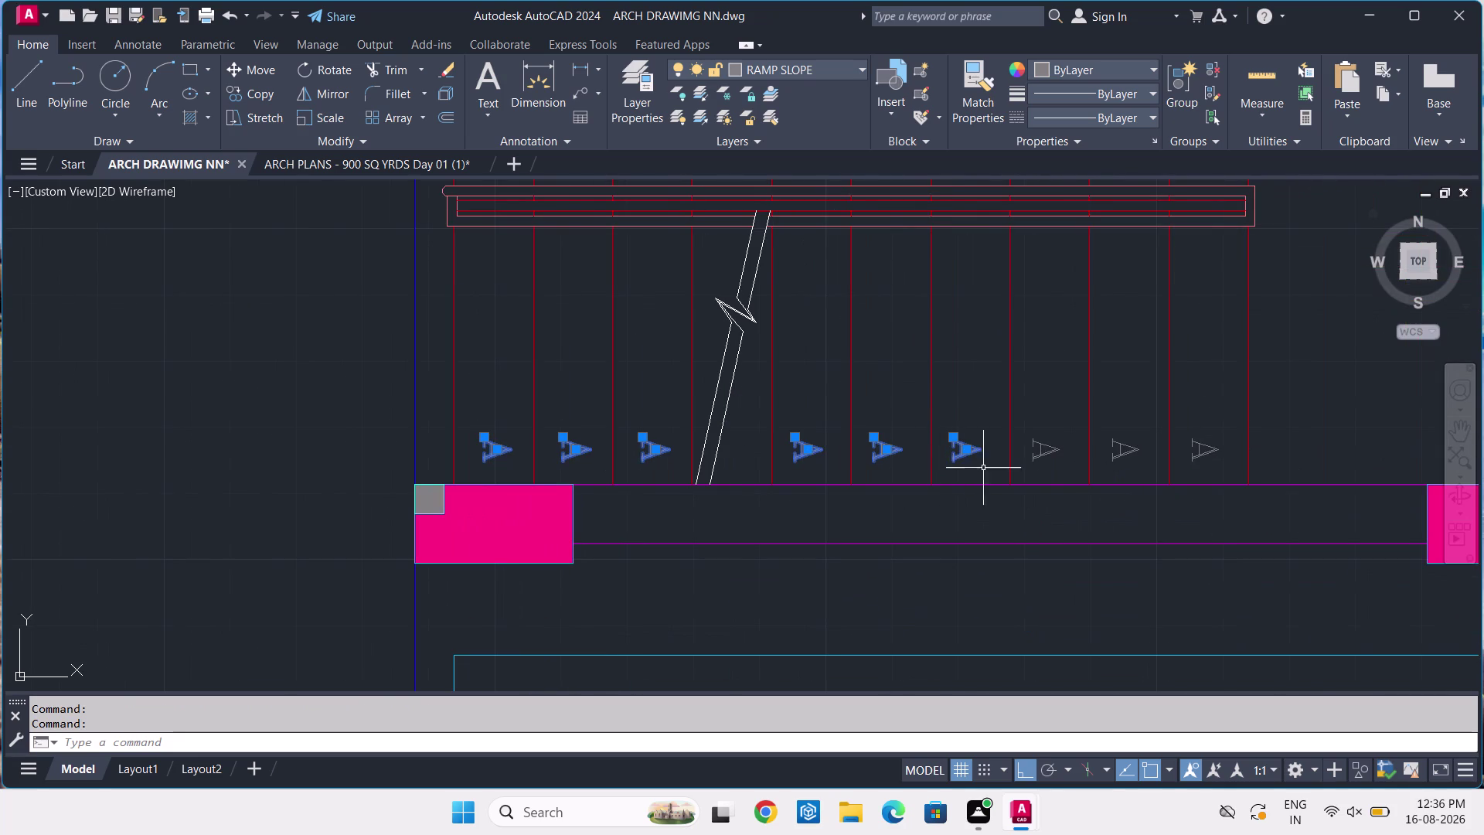
click(1052, 452)
click(1136, 457)
click(1134, 456)
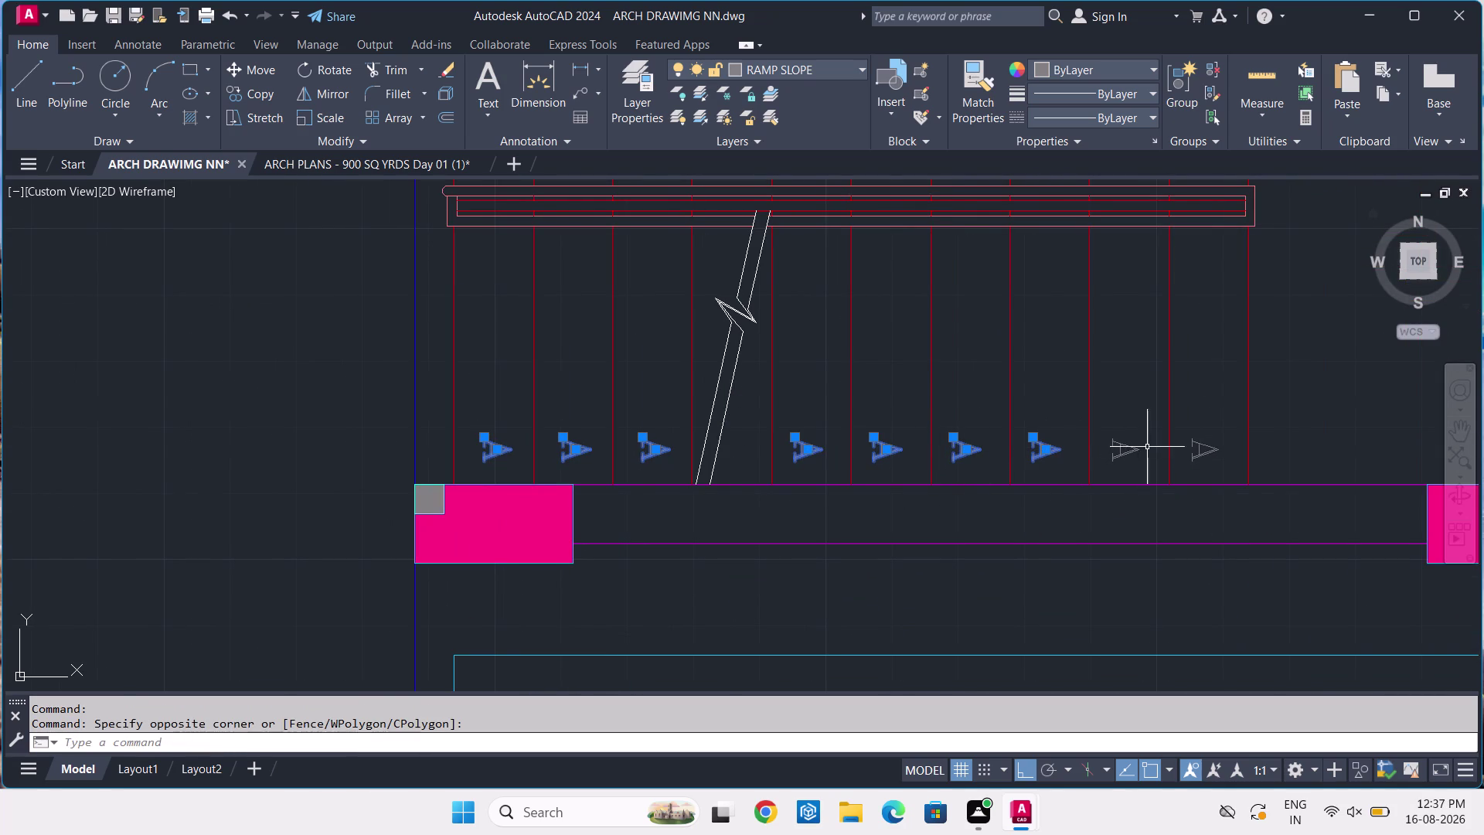
click(1138, 441)
click(1132, 451)
click(1221, 450)
Add the first upper-run A markers to the selection.
scroll(down, 3)
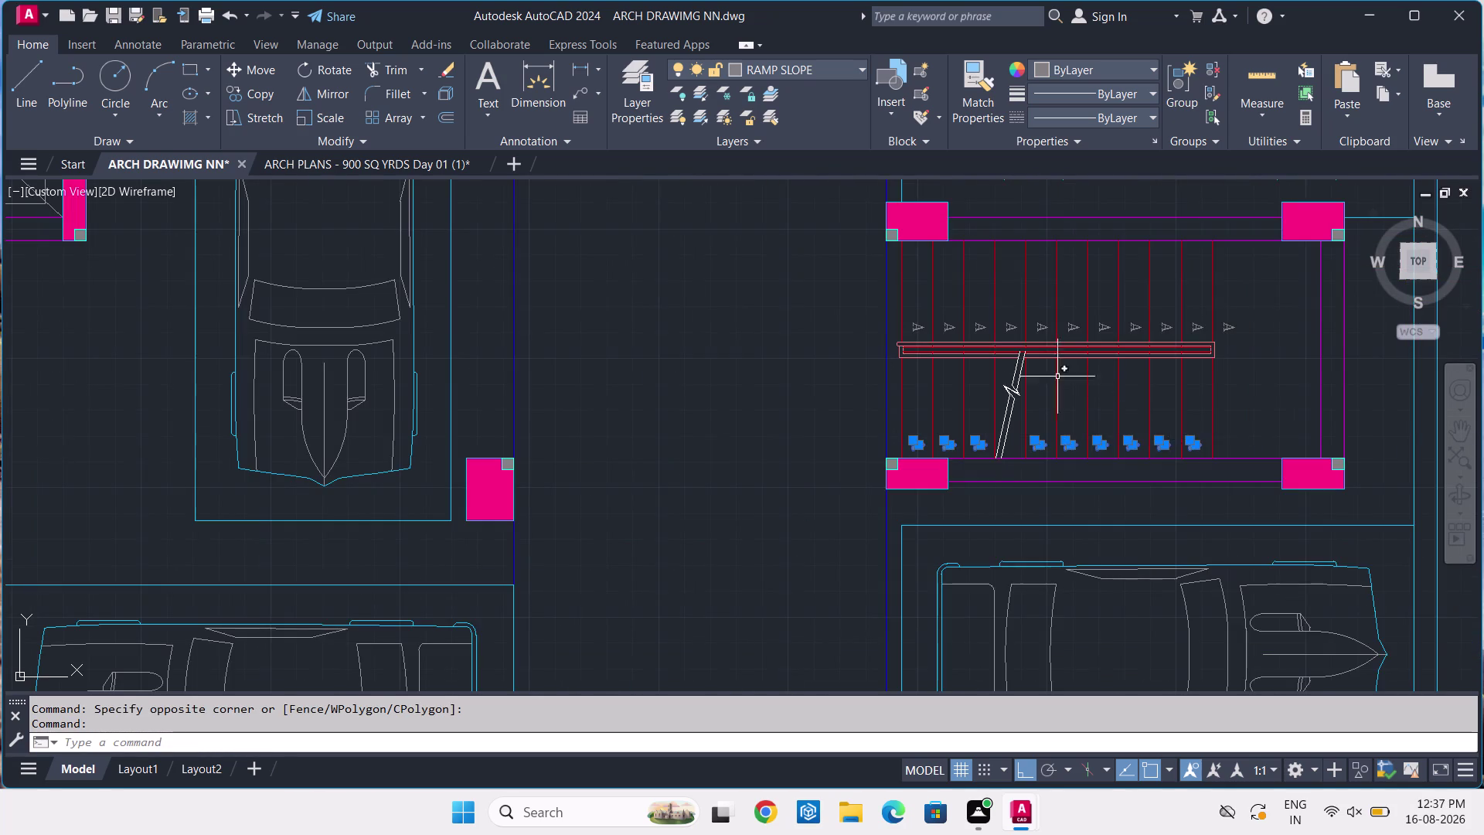
scroll(up, 3)
scroll(up, 3)
click(857, 327)
click(814, 379)
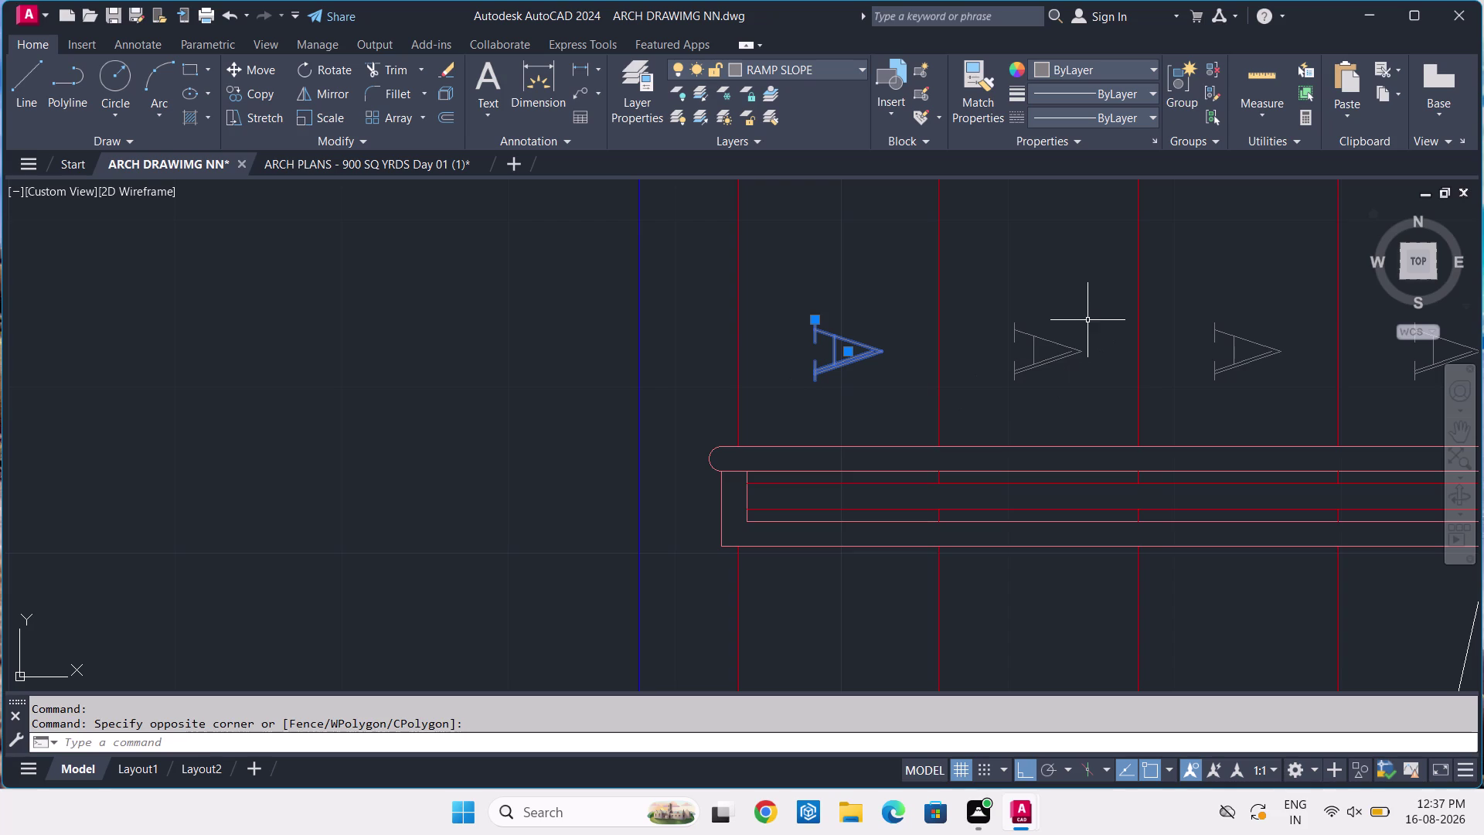
click(1082, 320)
click(1039, 352)
drag(1276, 340, 1268, 344)
click(1229, 364)
Add the next upper-run markers, up to the eighth, to the selection.
scroll(down, 3)
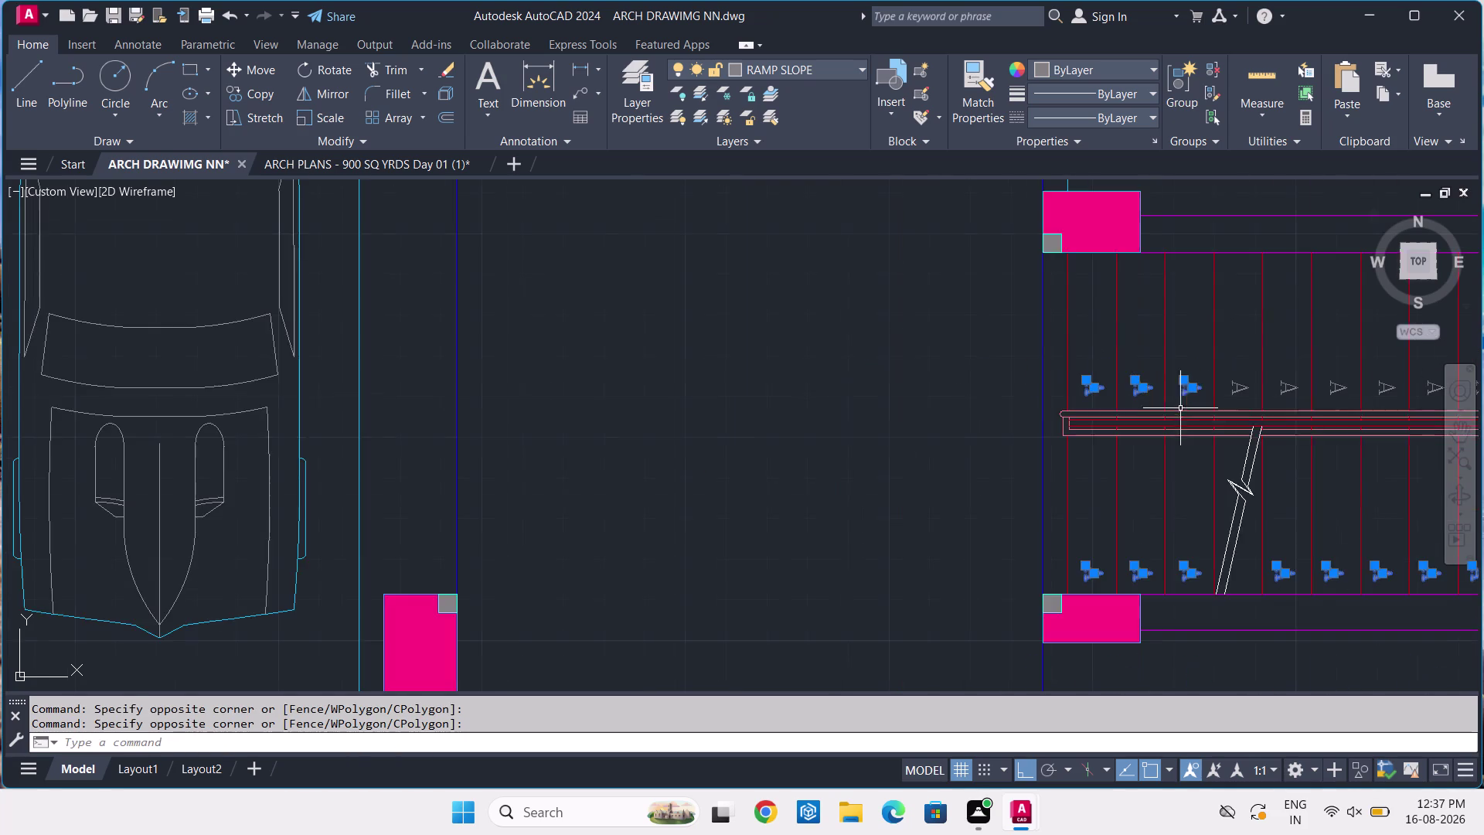
scroll(up, 3)
middle_drag(1263, 402, 933, 433)
click(826, 375)
click(796, 413)
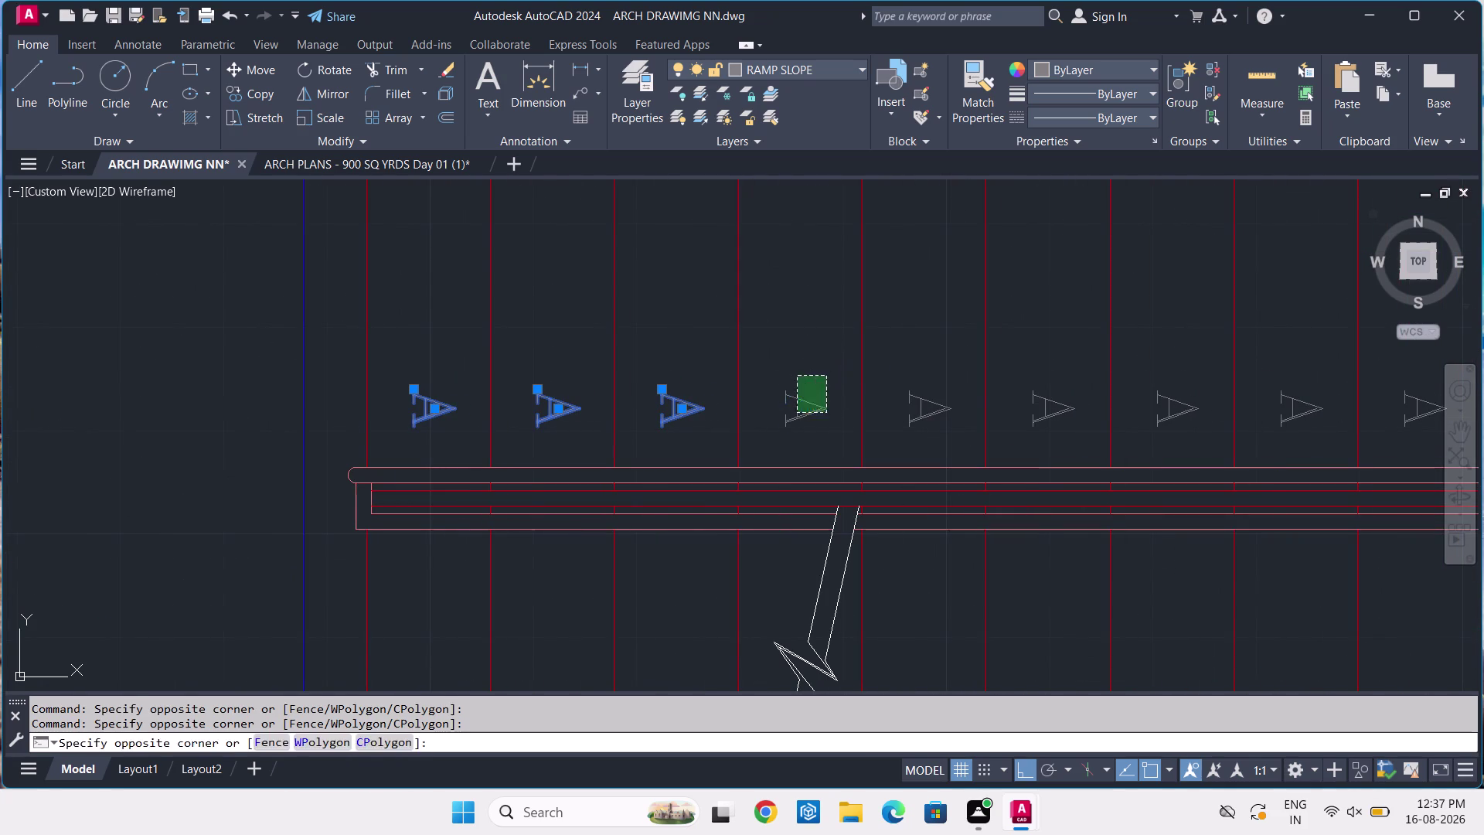
click(959, 386)
click(943, 408)
click(1073, 378)
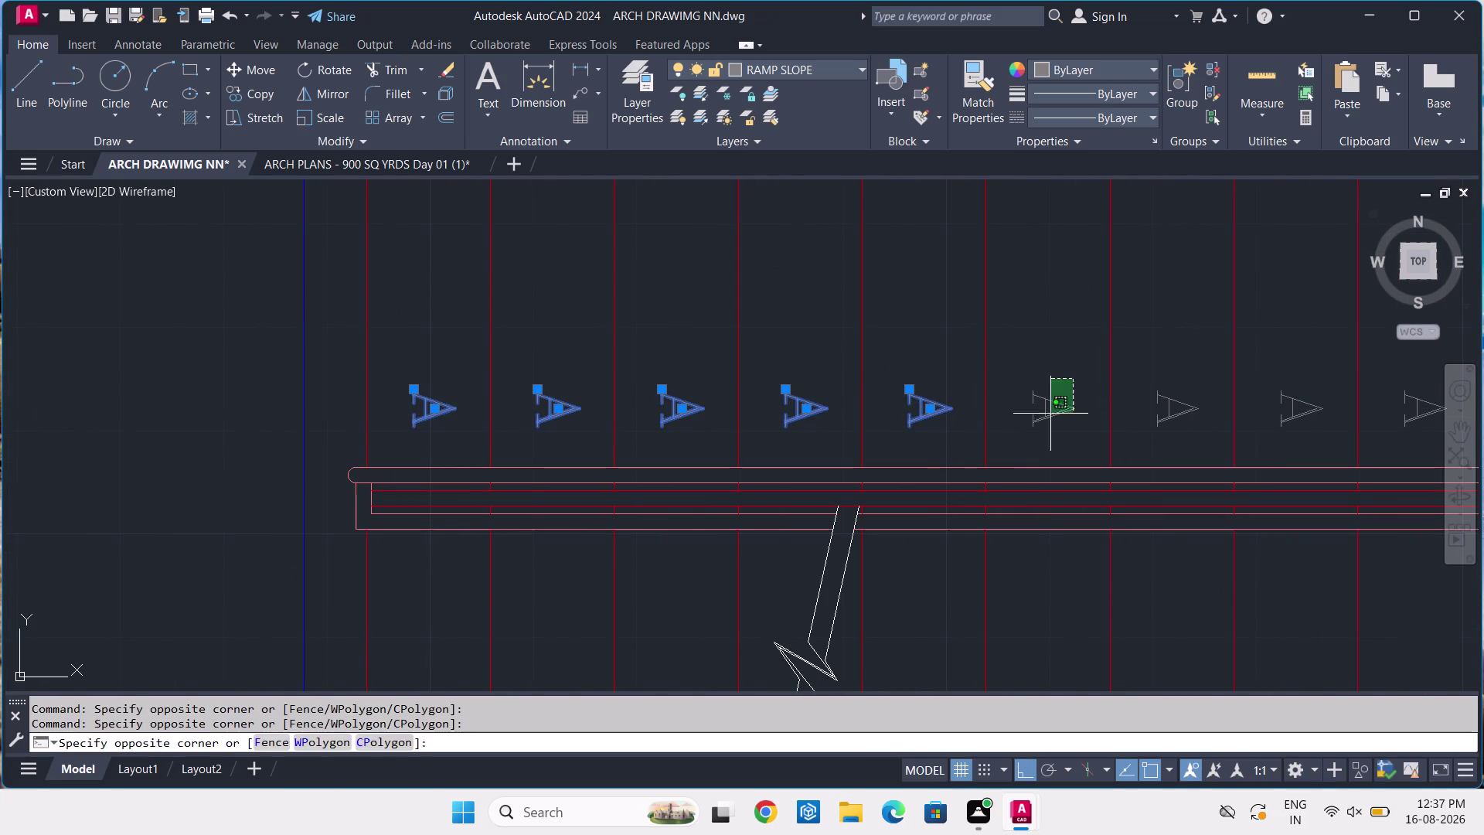
click(1044, 430)
click(1209, 388)
click(1157, 433)
drag(1331, 393, 1322, 400)
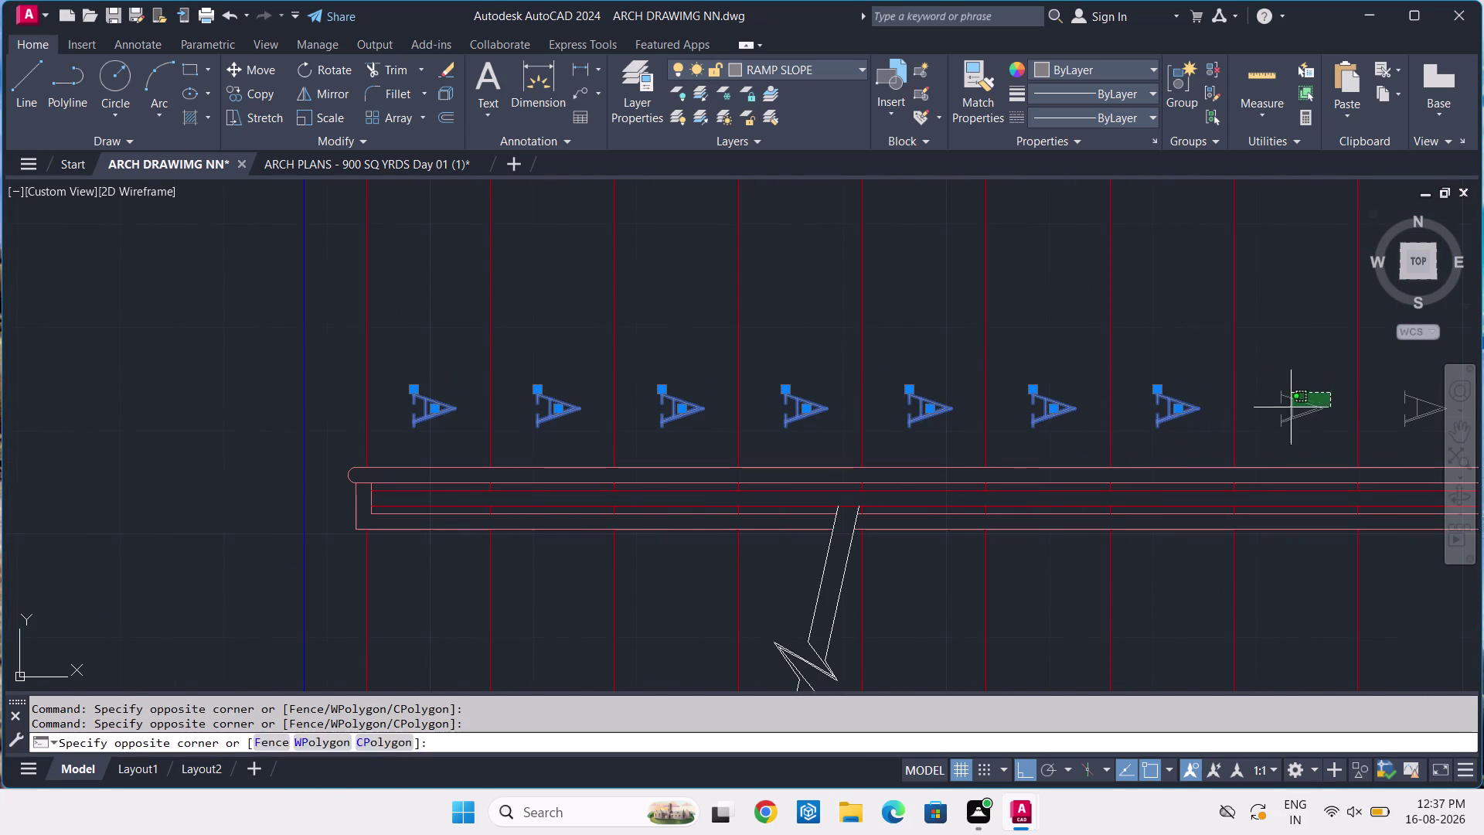
click(1287, 411)
Add the remaining upper-run markers and open the Layer dropdown.
scroll(down, 3)
middle_drag(1251, 445, 936, 459)
scroll(up, 3)
scroll(up, 3)
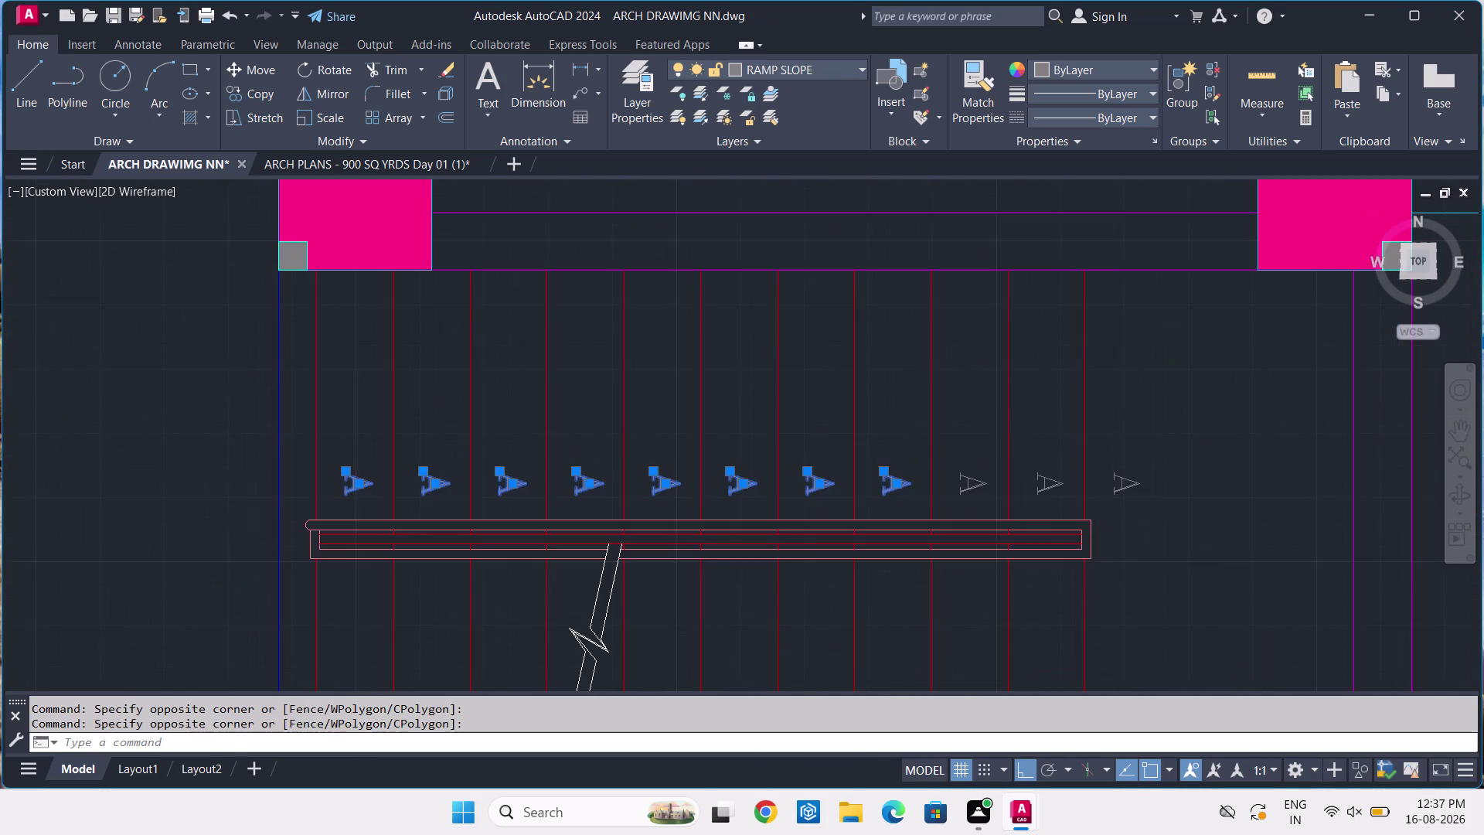
drag(982, 475, 983, 484)
click(966, 538)
click(1127, 493)
click(1083, 519)
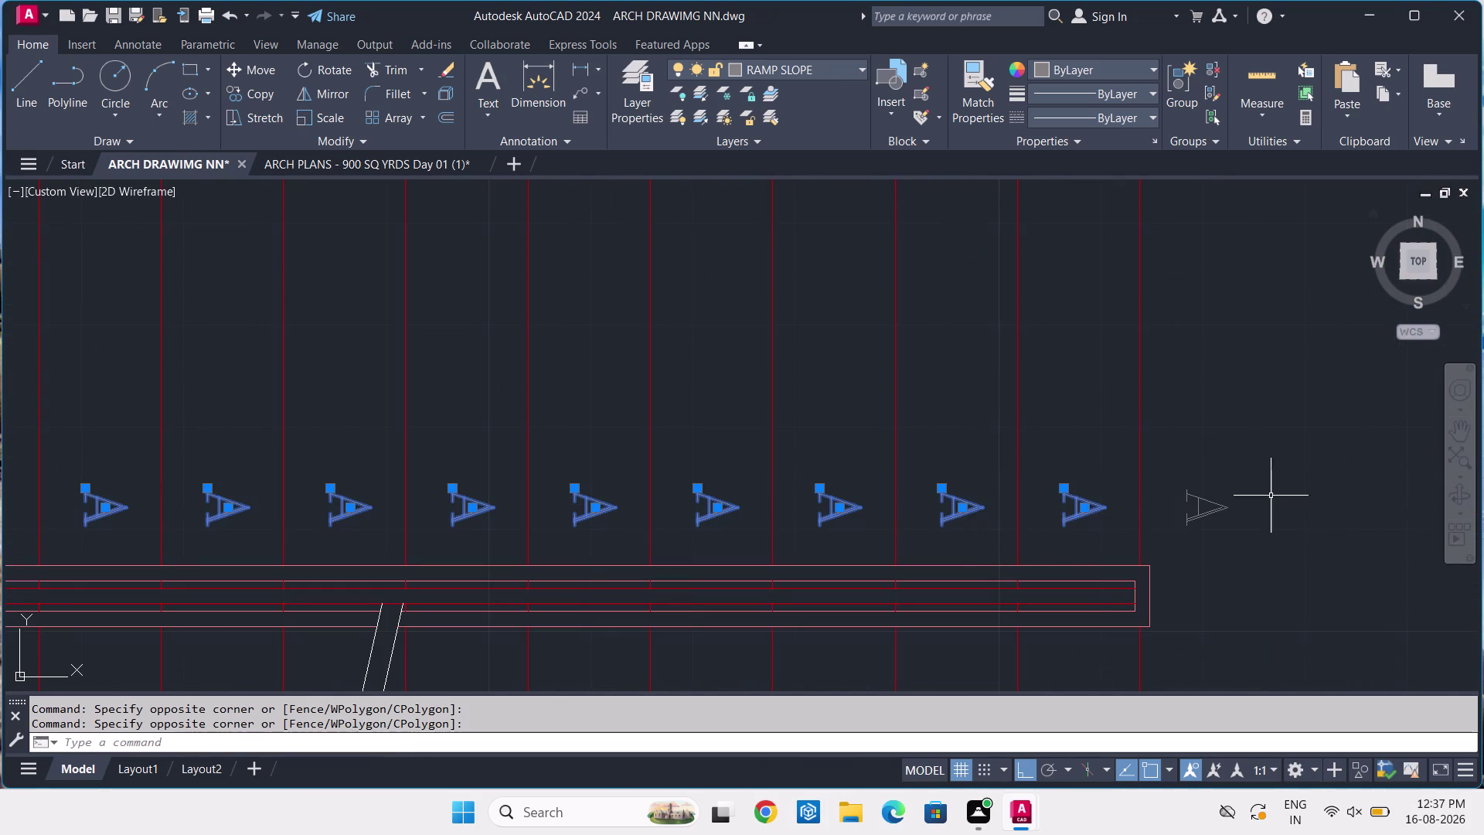
click(1294, 492)
click(1210, 534)
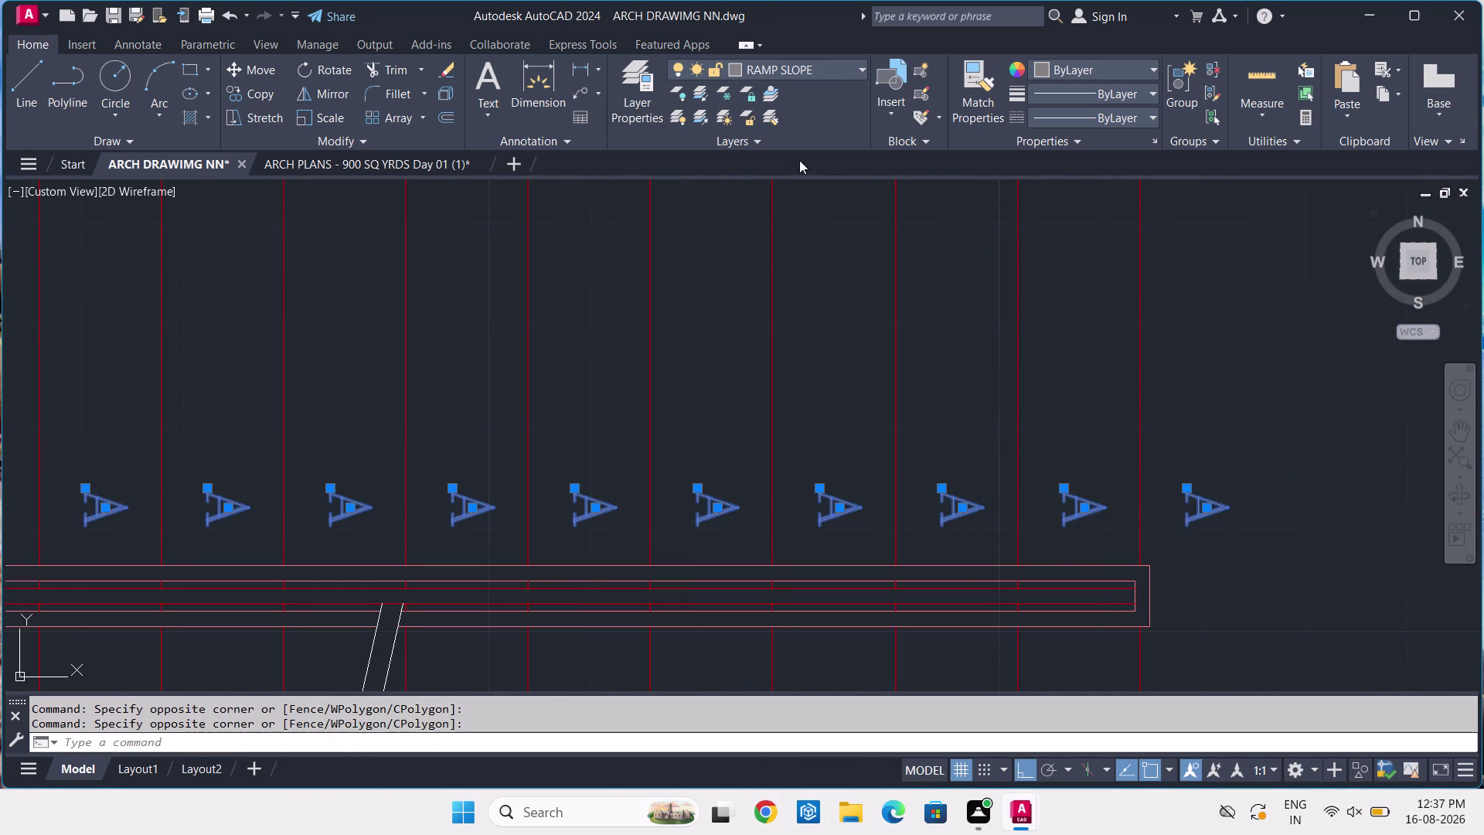
click(782, 67)
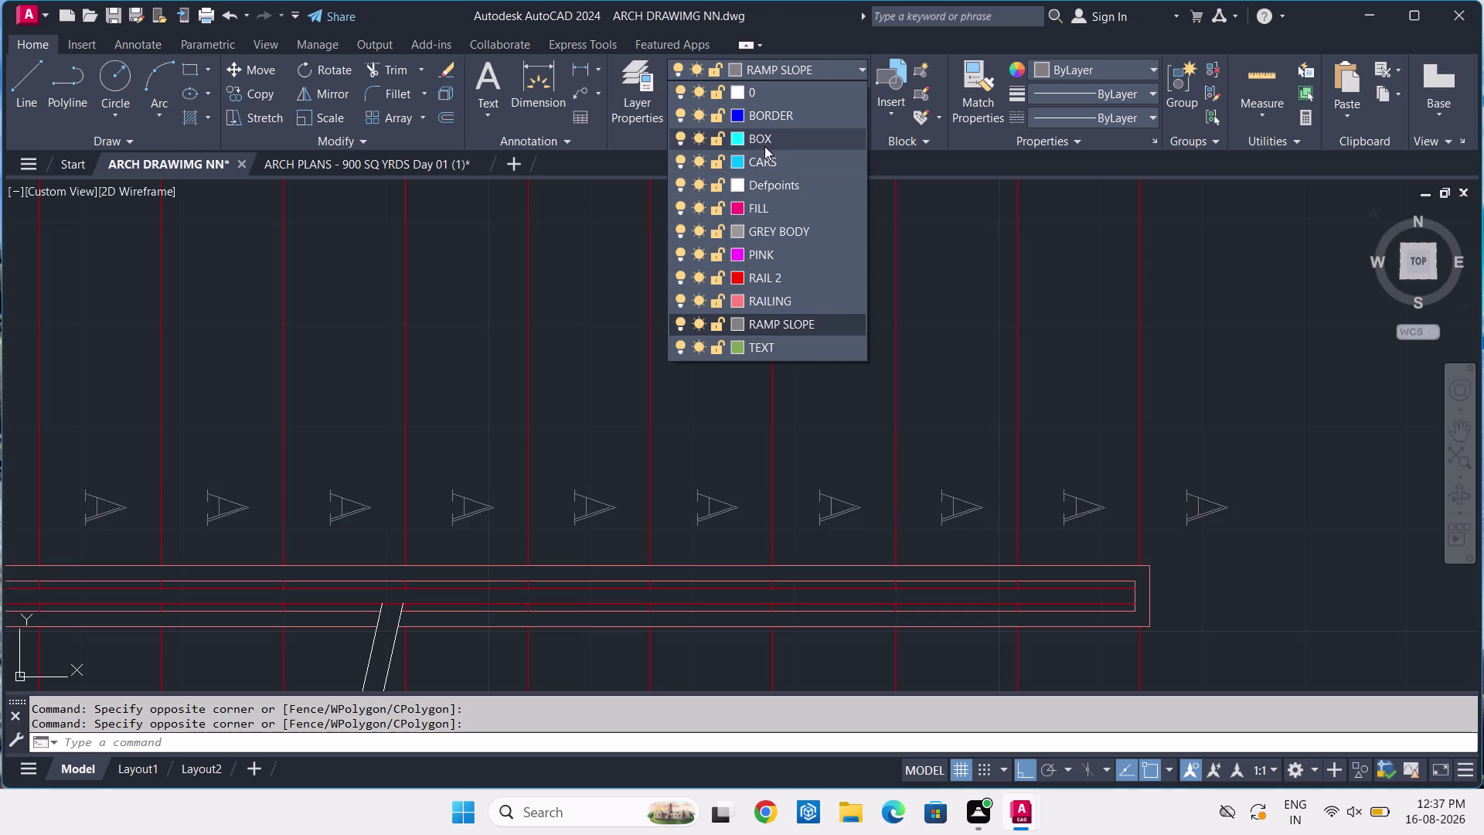
Assign the selected A markers to the BOX layer, deselect, and go to ARCH PLANS.
click(765, 146)
key(Escape)
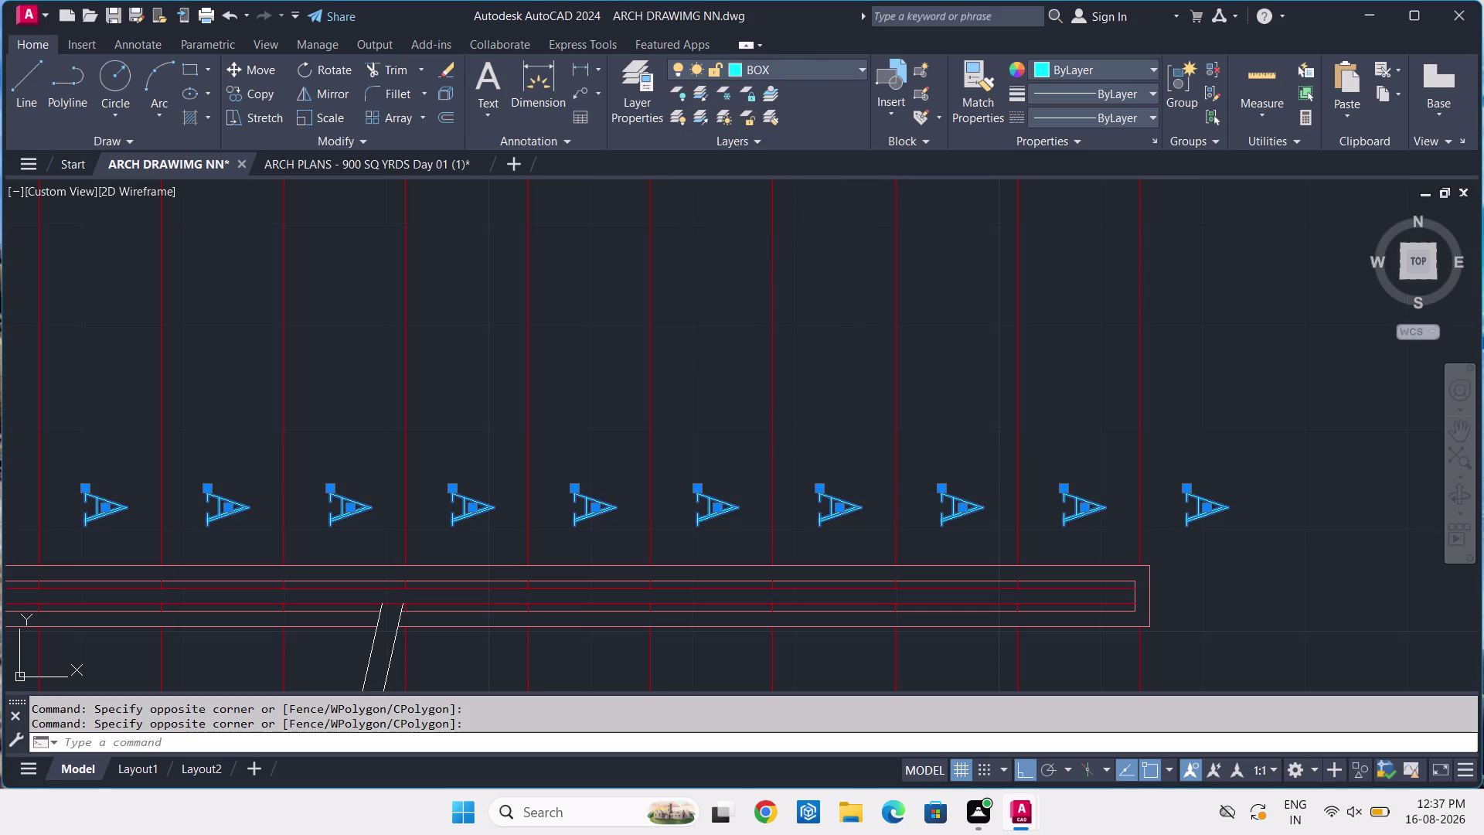
scroll(down, 3)
scroll(down, 3)
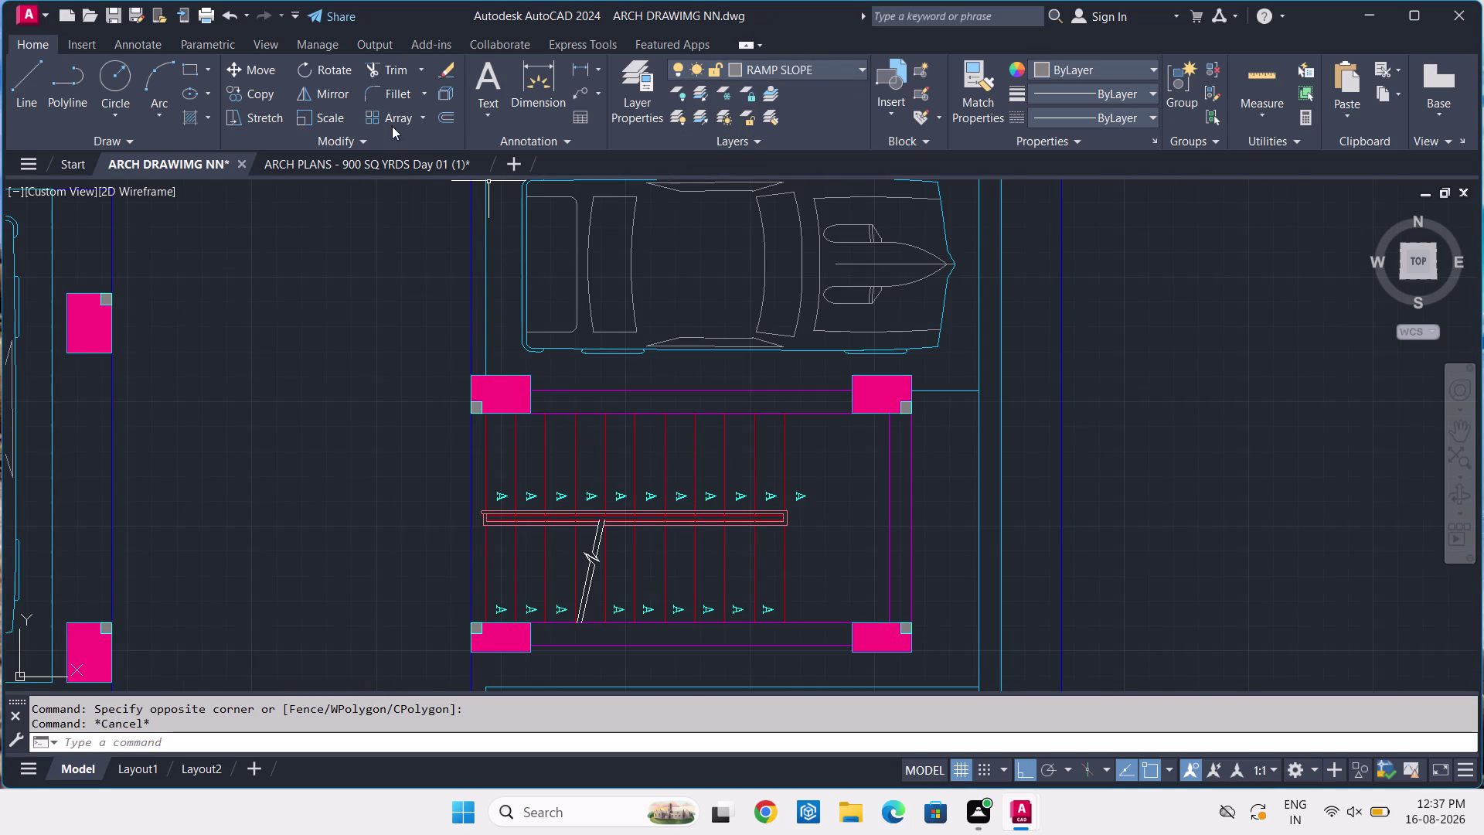
click(316, 163)
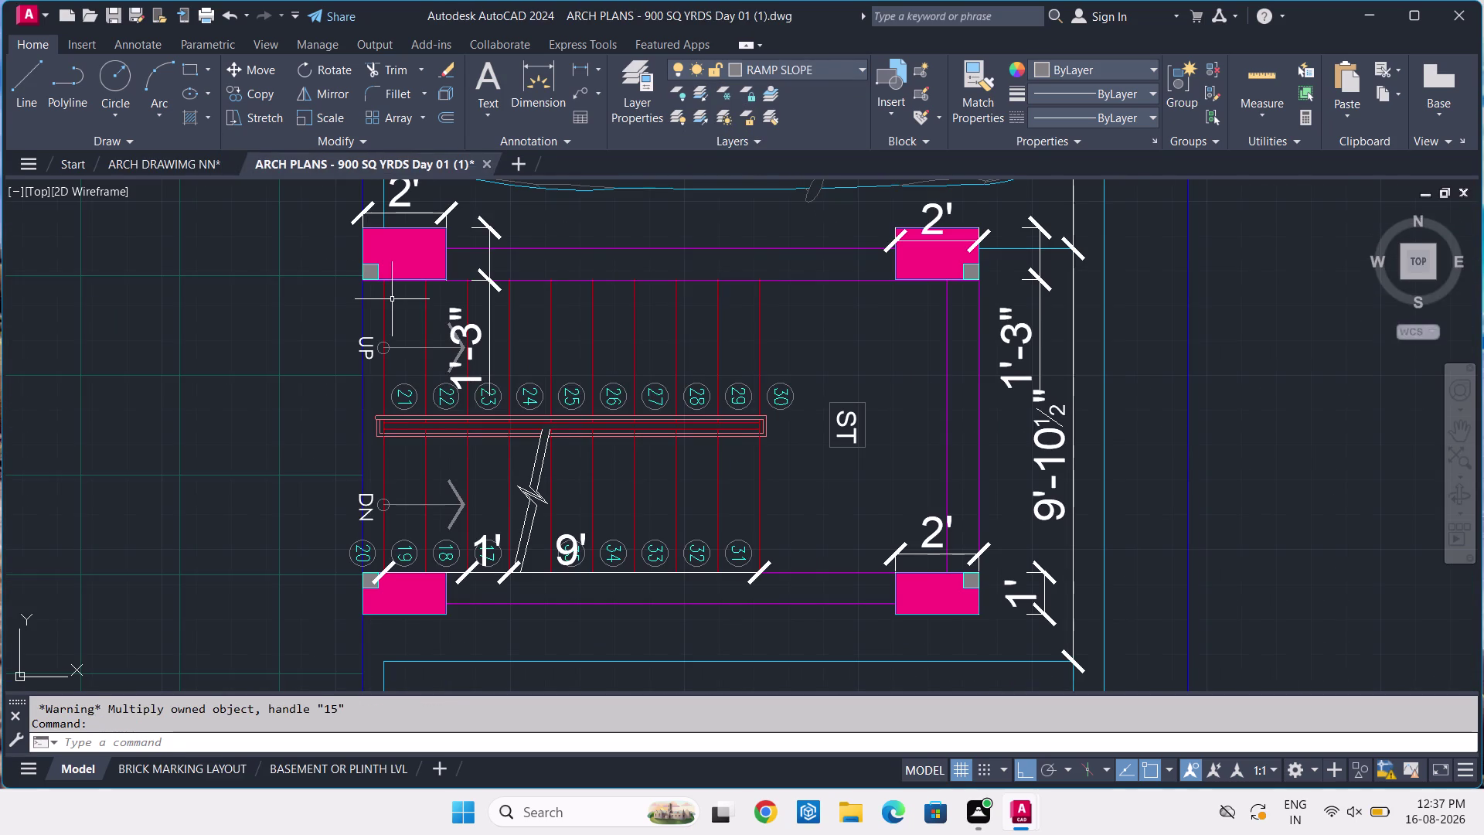